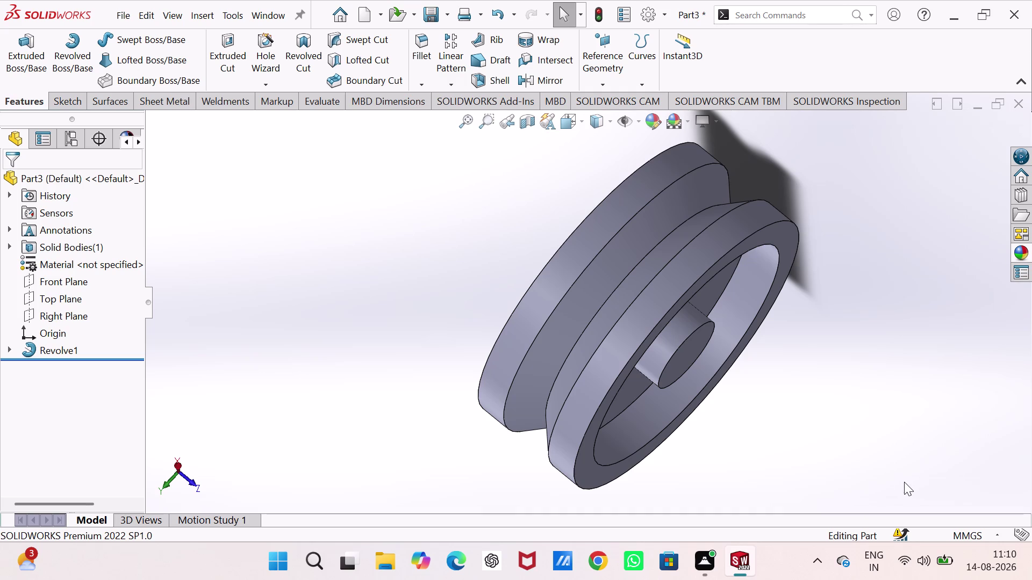
Start a sketch on the pulley's front face and draw a circle centred at the origin.
click(684, 357)
click(748, 317)
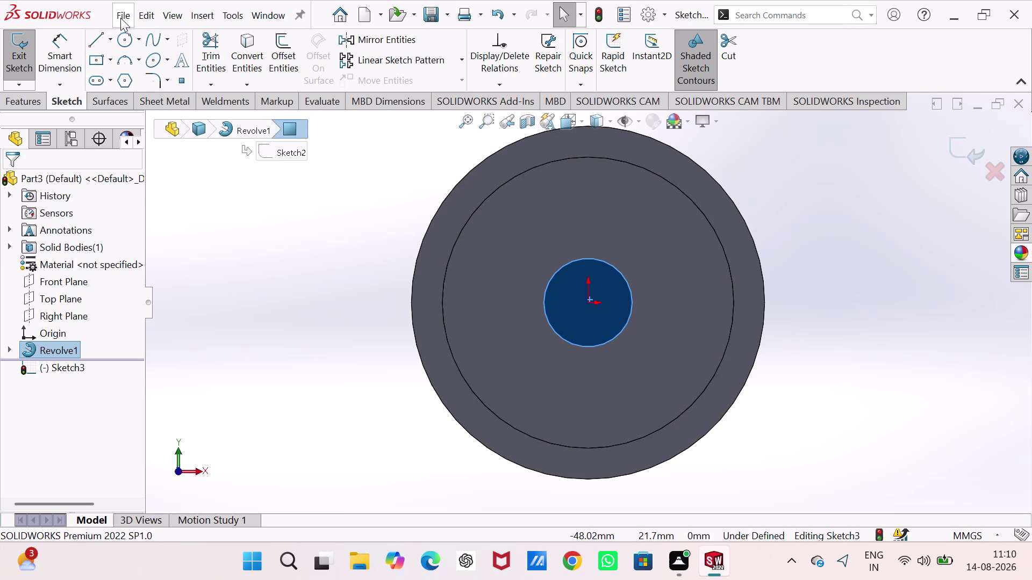
click(122, 34)
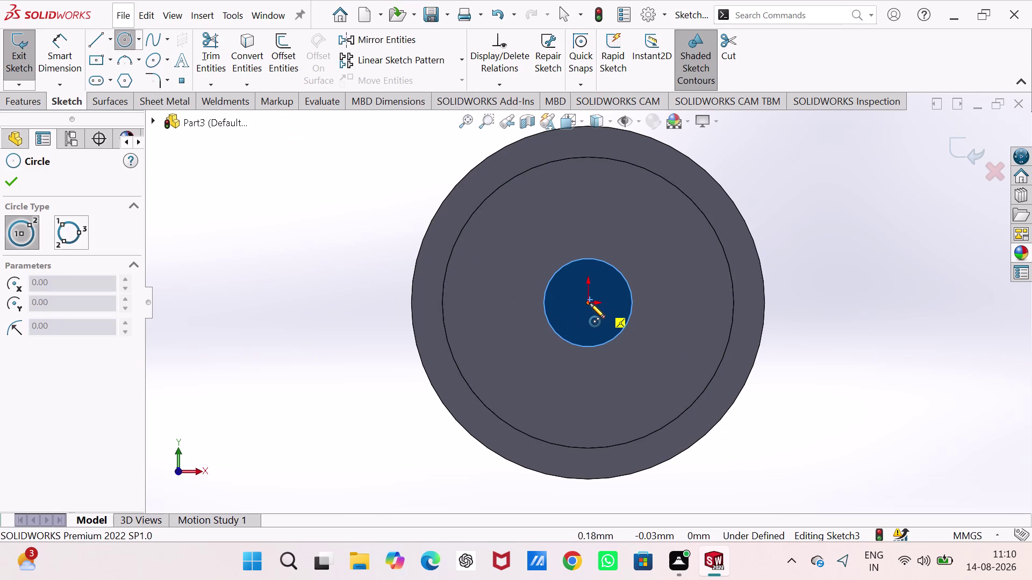
click(589, 303)
click(596, 324)
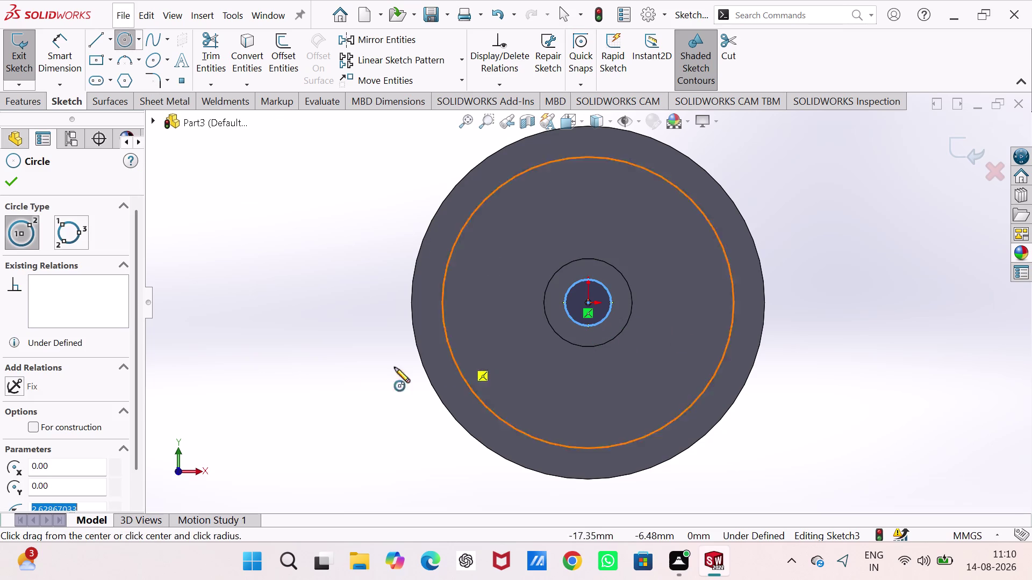
Dimension the circle's diameter to 6.25 mm and exit the sketch.
right_drag(346, 353, 345, 197)
click(612, 306)
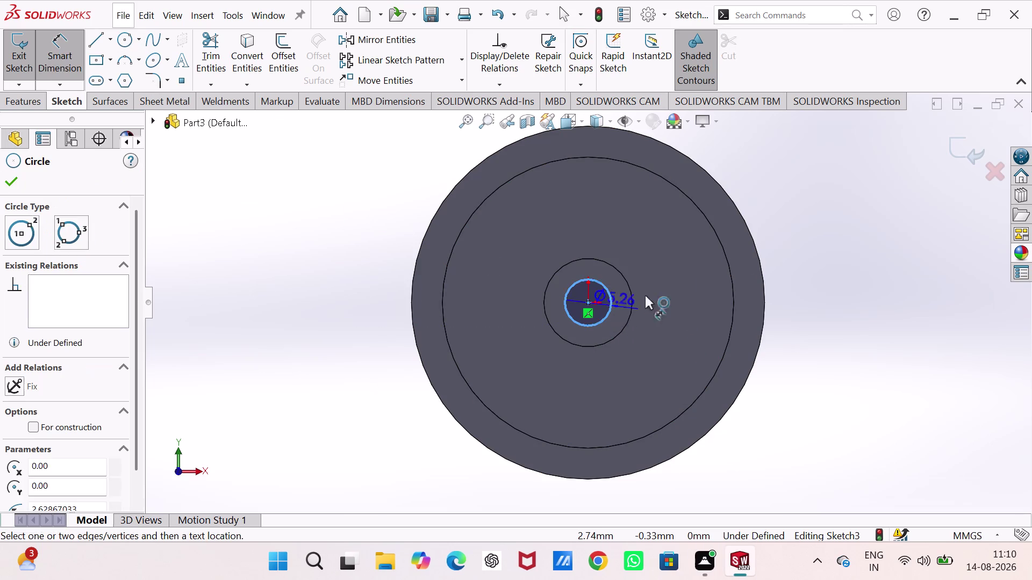
click(871, 232)
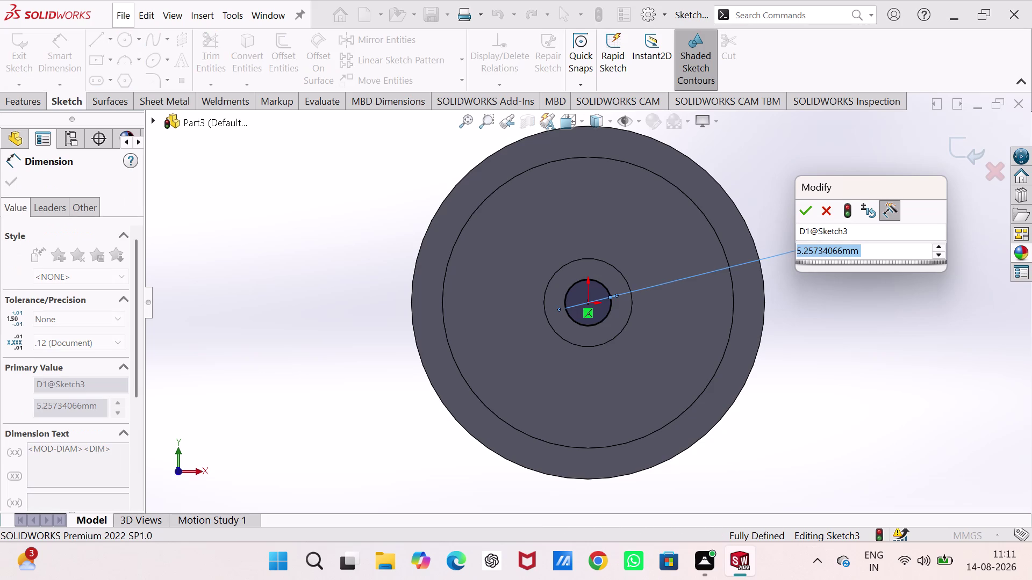
key(6)
text(.2)
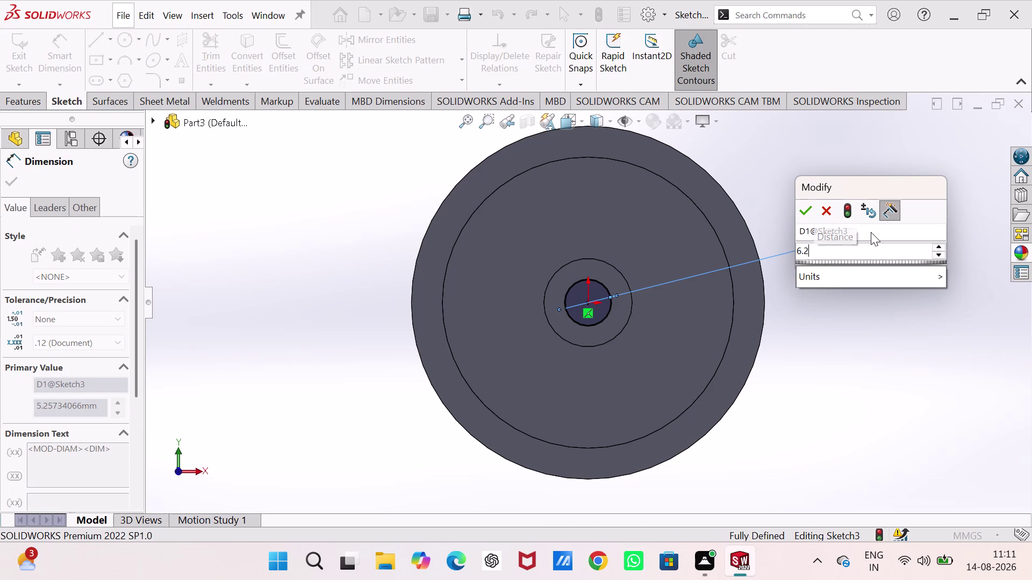
key(5)
key(Return)
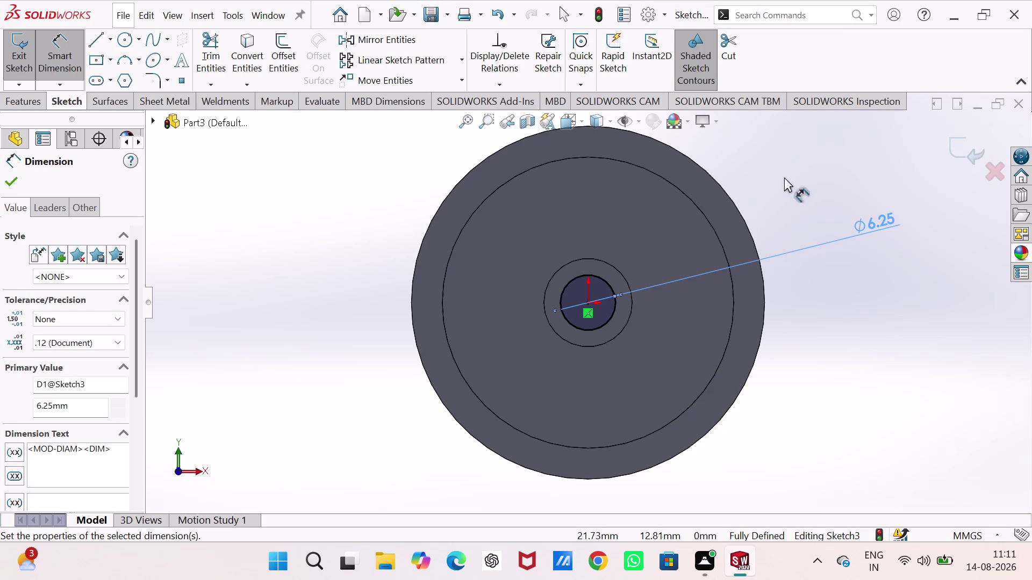
click(956, 149)
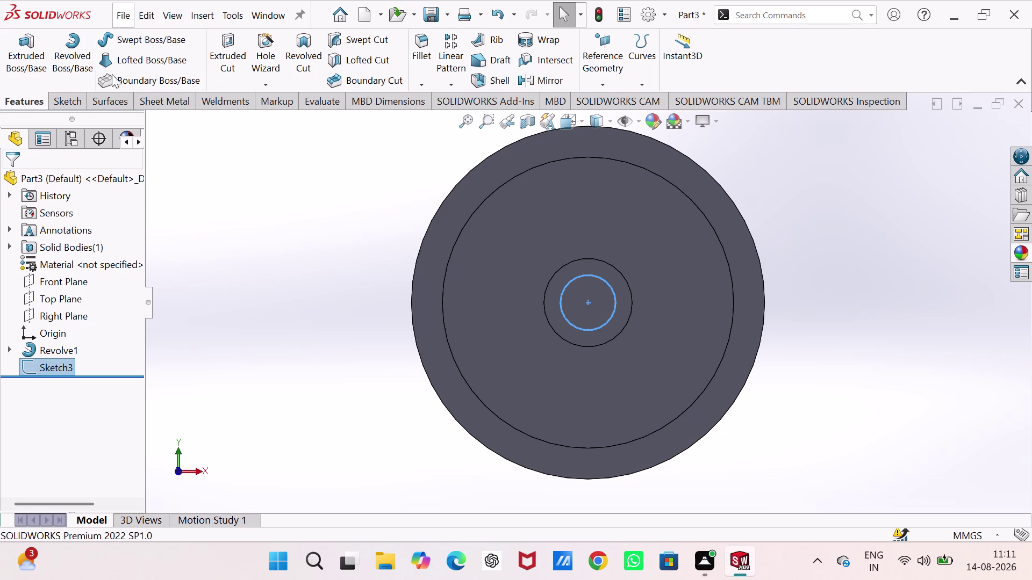
Extrude-cut the circle Through All to bore the hub, viewed isometrically.
click(220, 51)
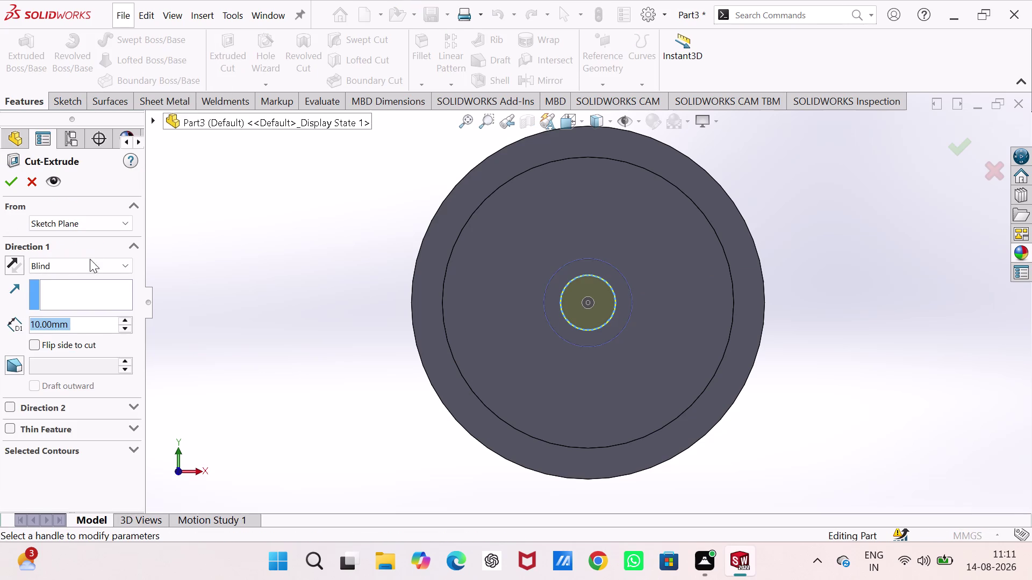
click(127, 267)
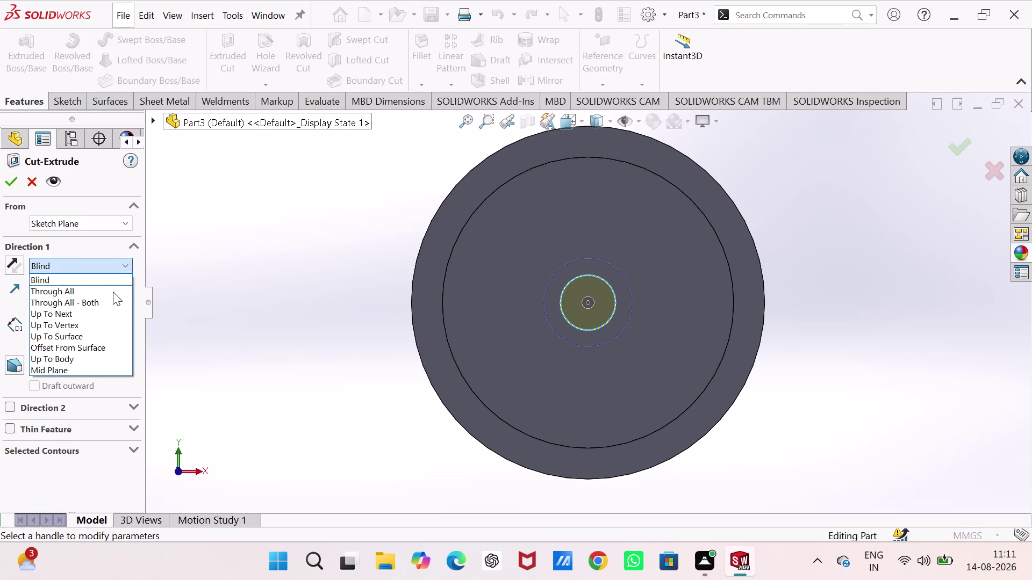
click(108, 291)
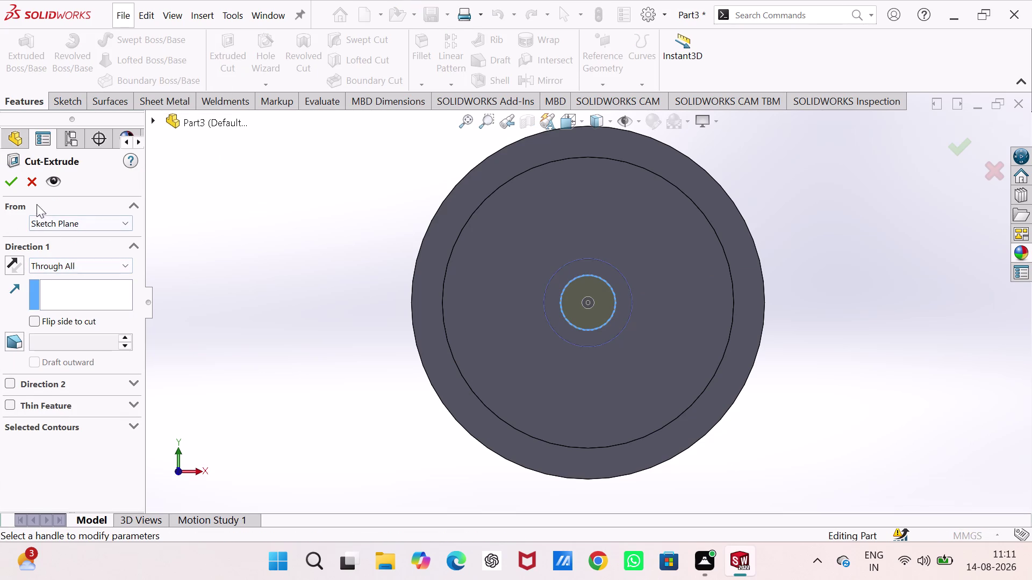
click(17, 181)
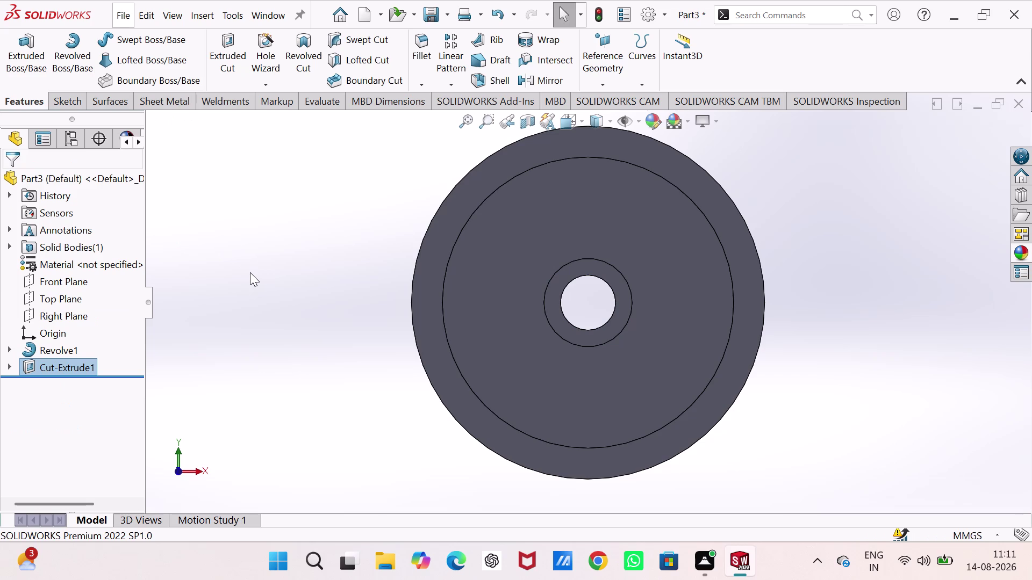
key(ctrl+7)
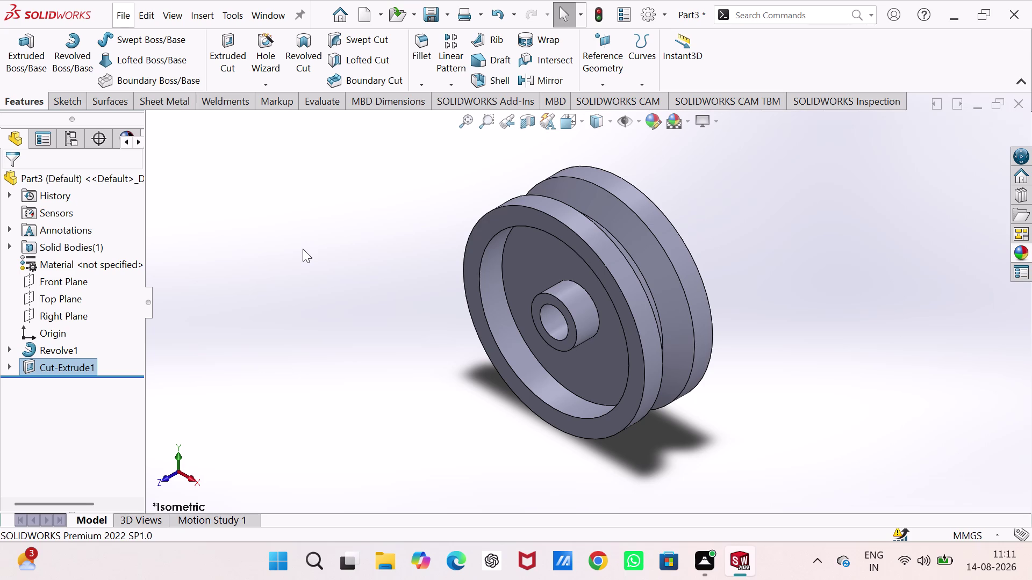
key(ctrl+1)
key(ctrl+2)
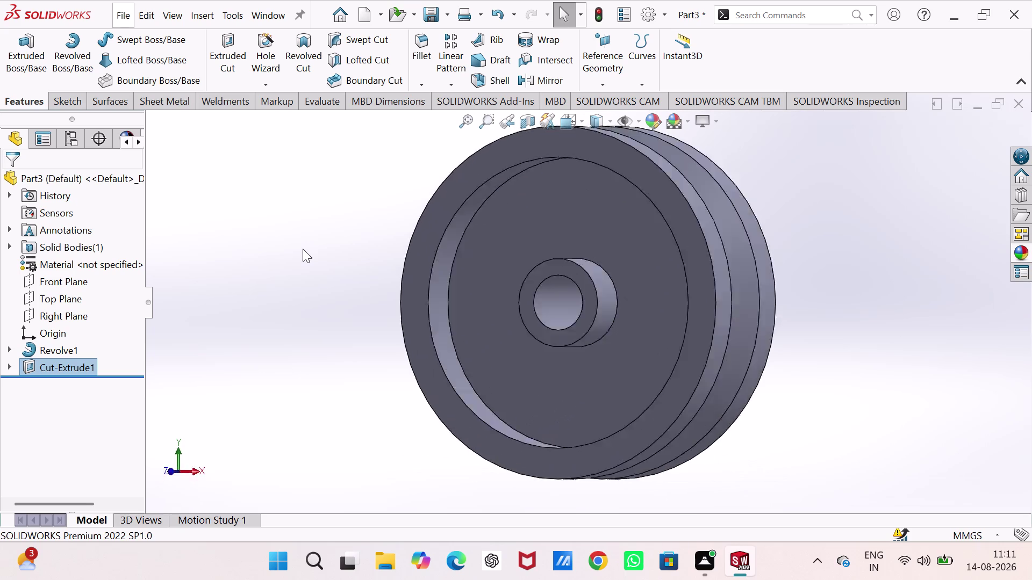
key(ctrl+3)
key(ctrl+4)
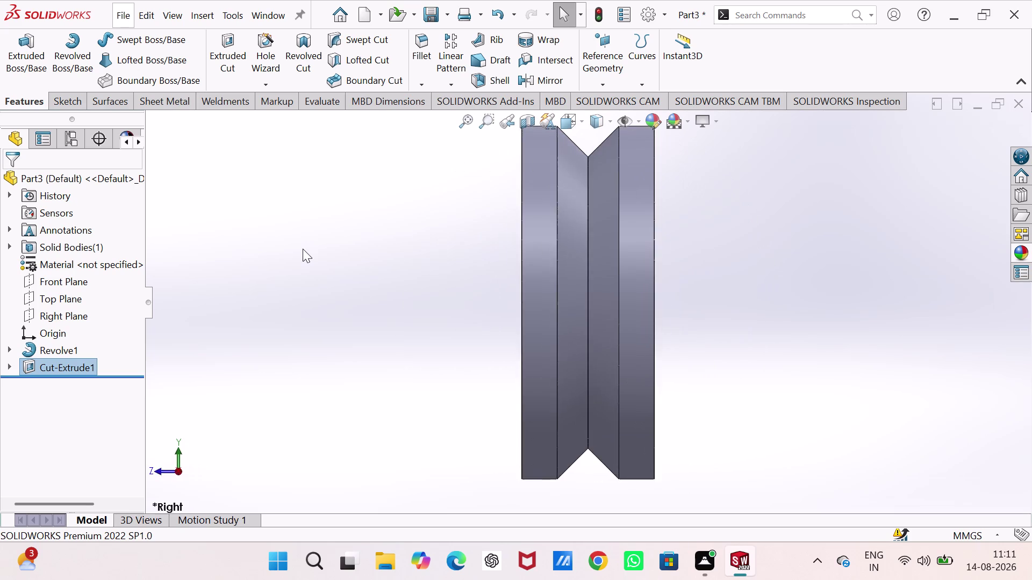
key(ctrl+5)
key(ctrl+6)
key(ctrl+7)
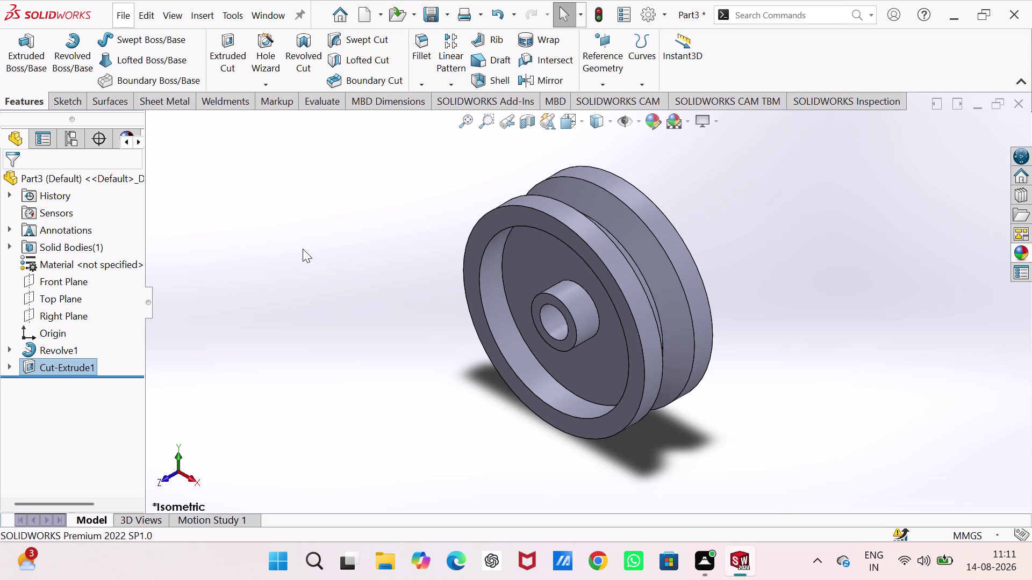
click(302, 249)
key(ctrl+f)
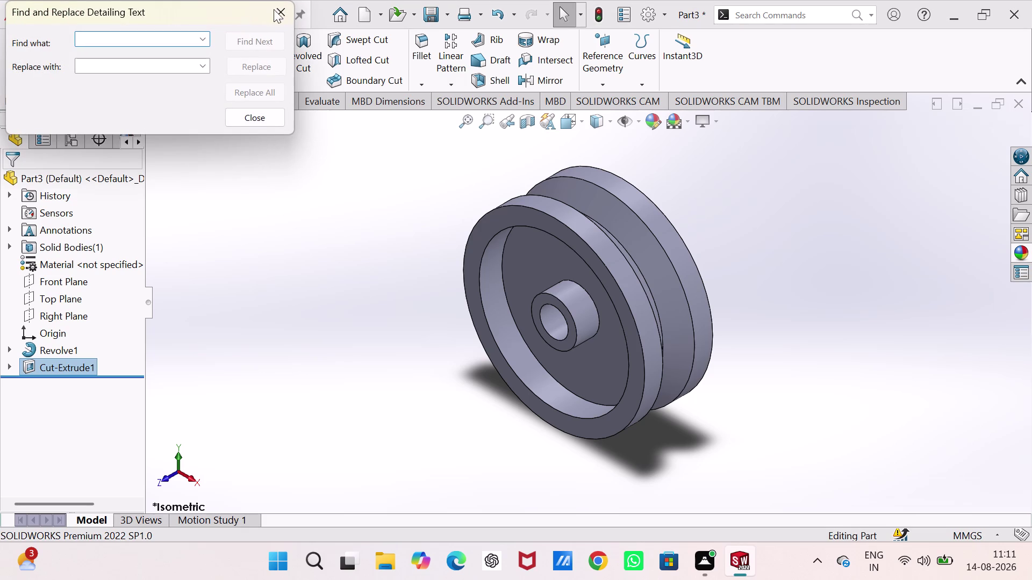
click(278, 9)
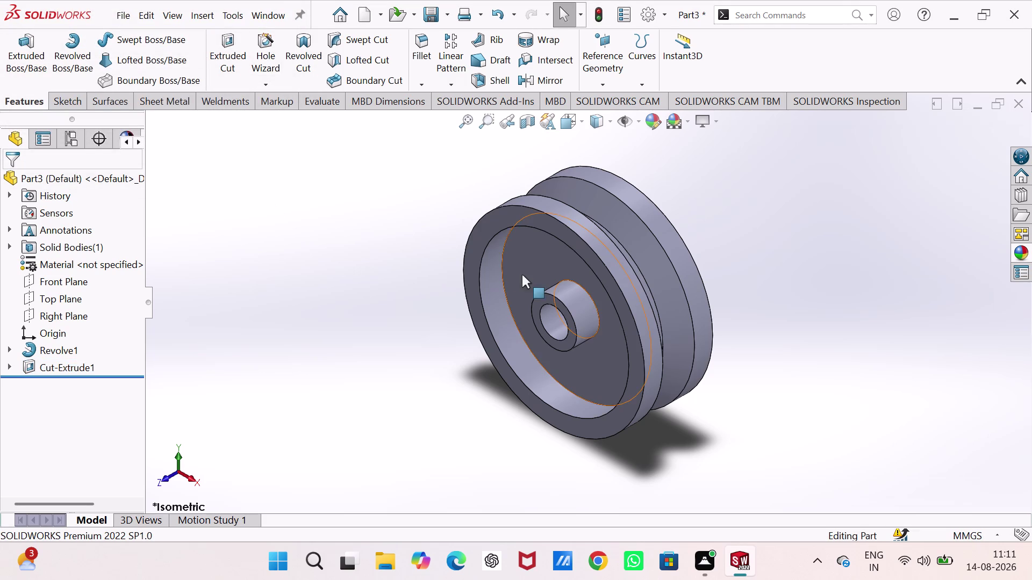
click(59, 258)
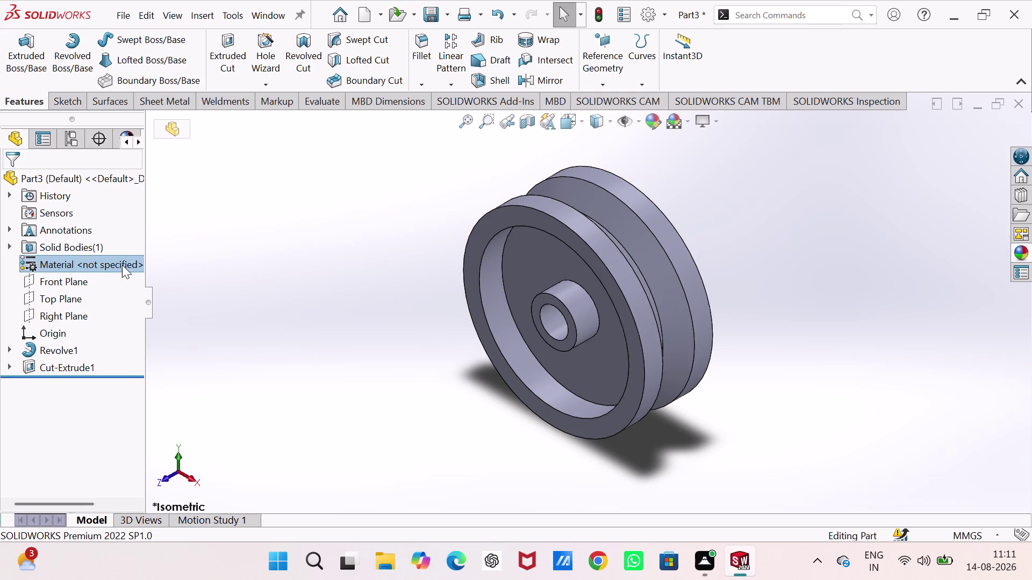
click(122, 264)
double_click(122, 265)
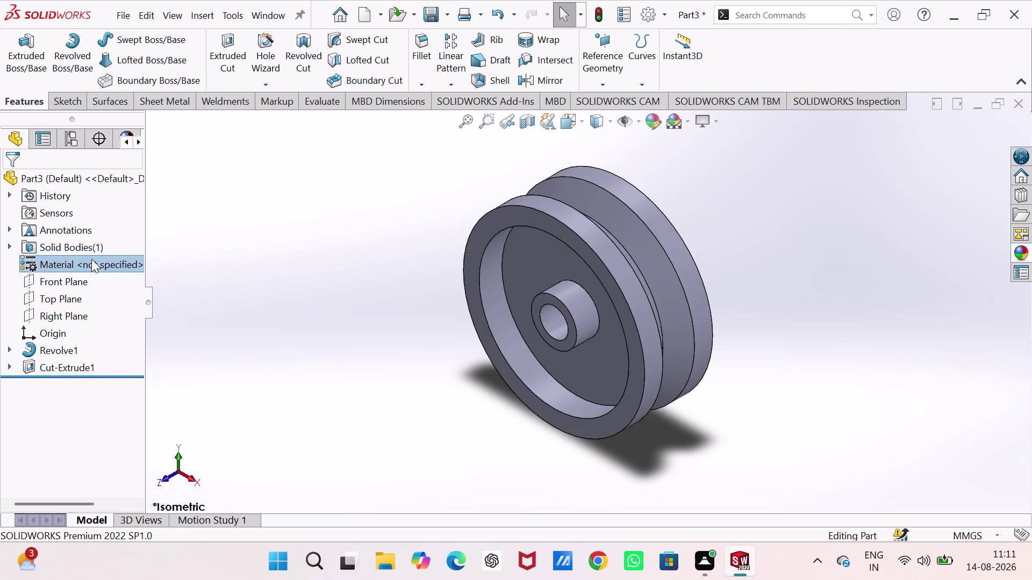
click(249, 304)
click(92, 261)
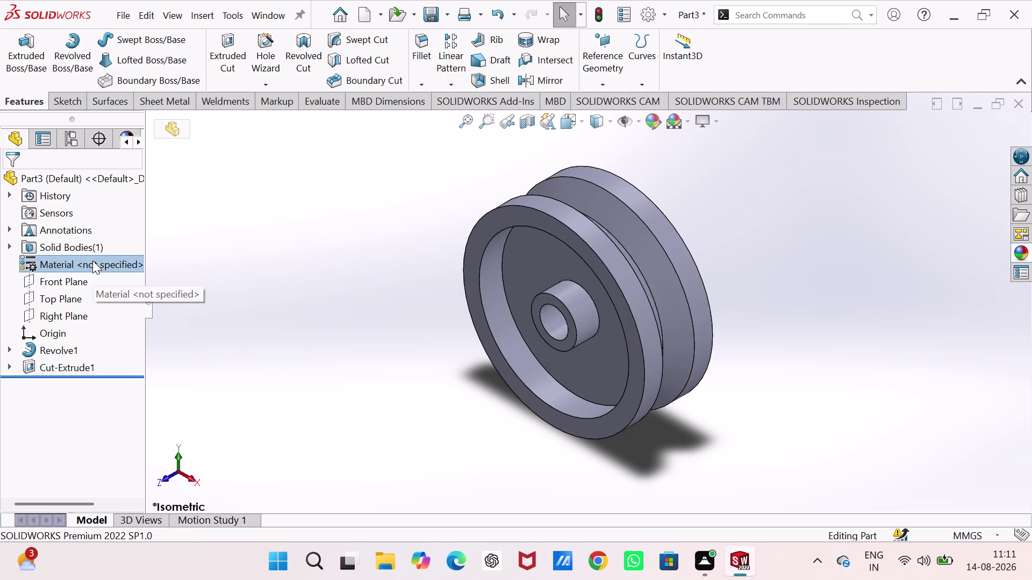
click(174, 133)
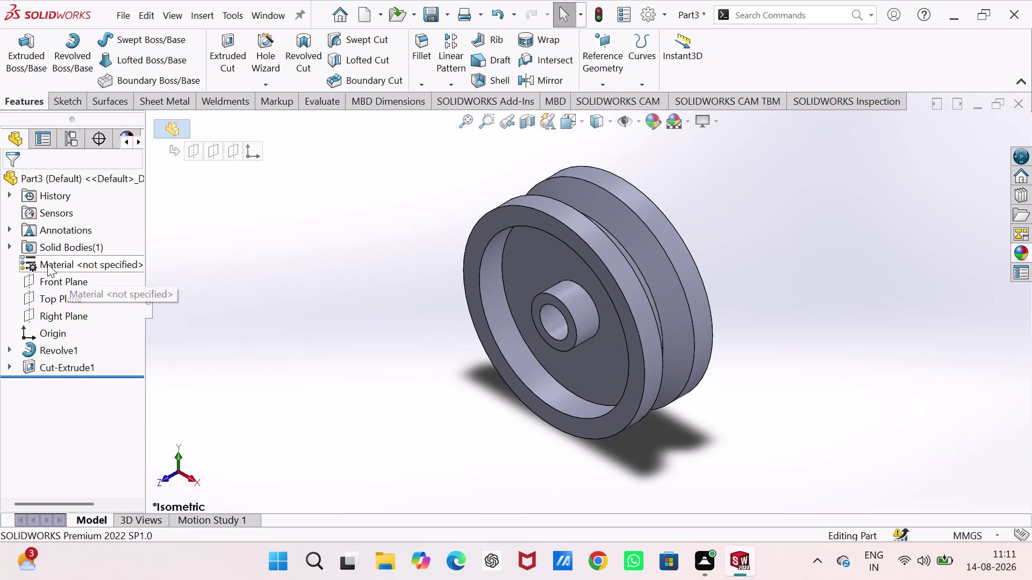
click(10, 246)
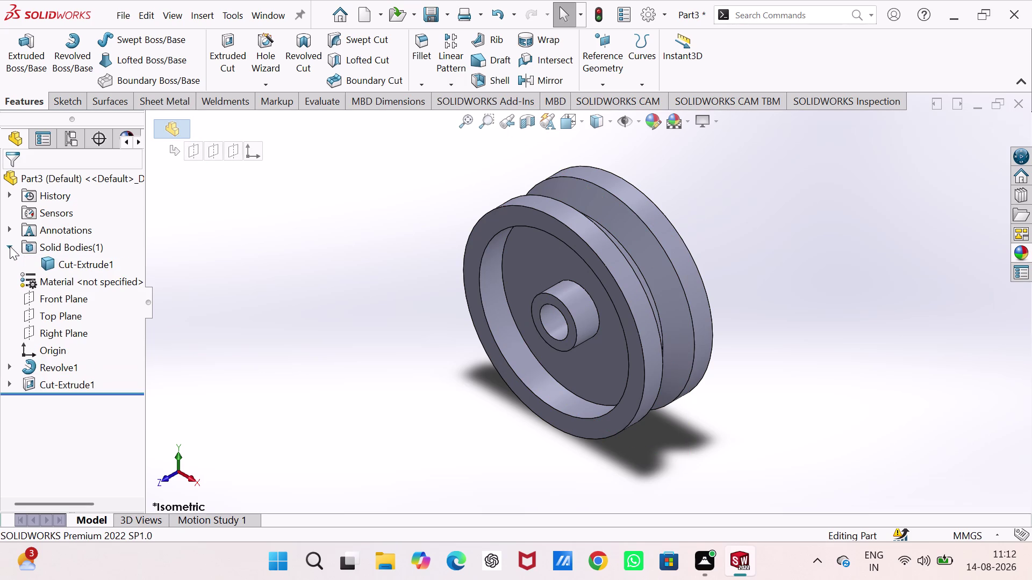
click(10, 246)
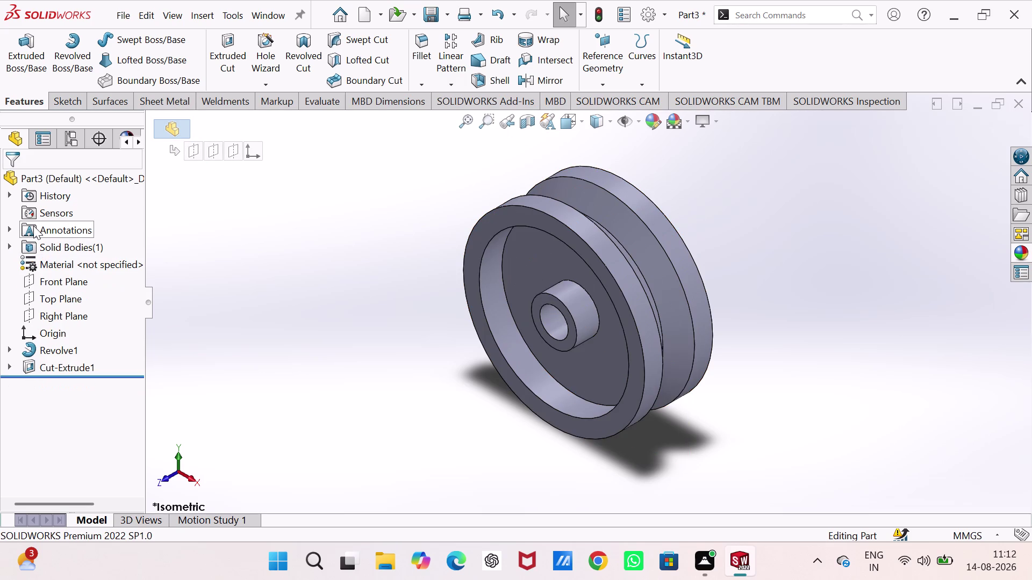
click(8, 225)
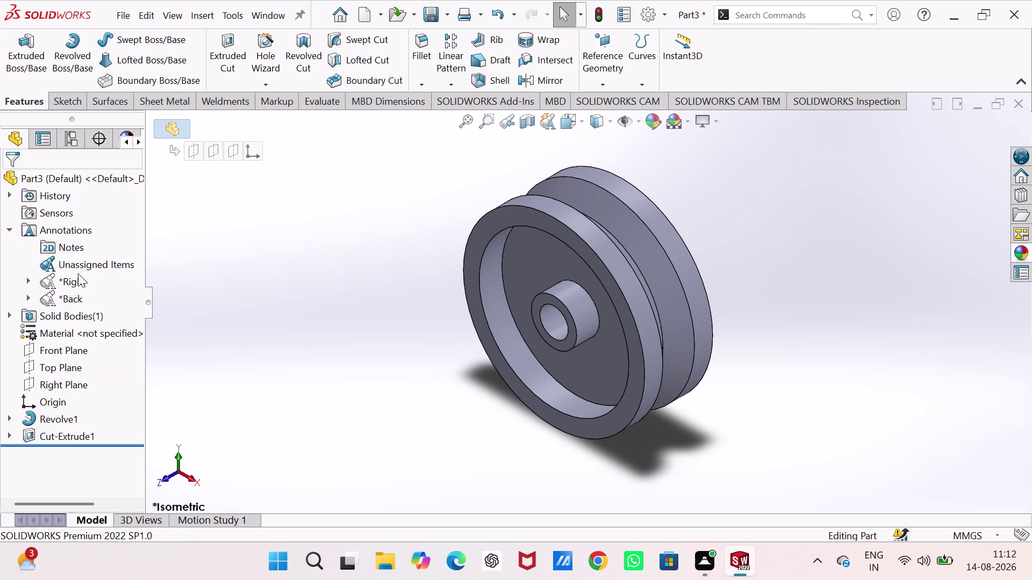
click(10, 228)
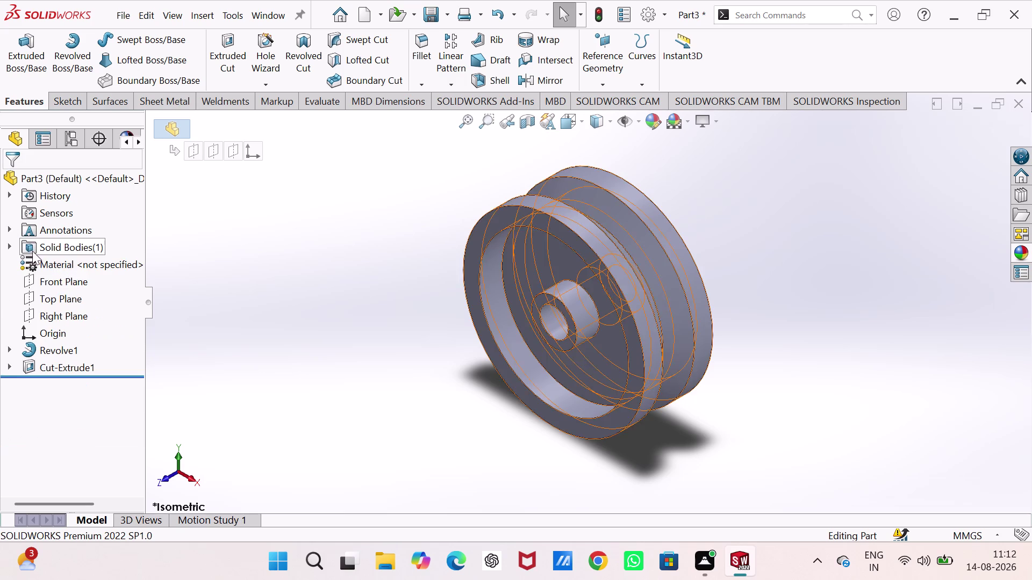
click(37, 262)
double_click(30, 262)
triple_click(132, 261)
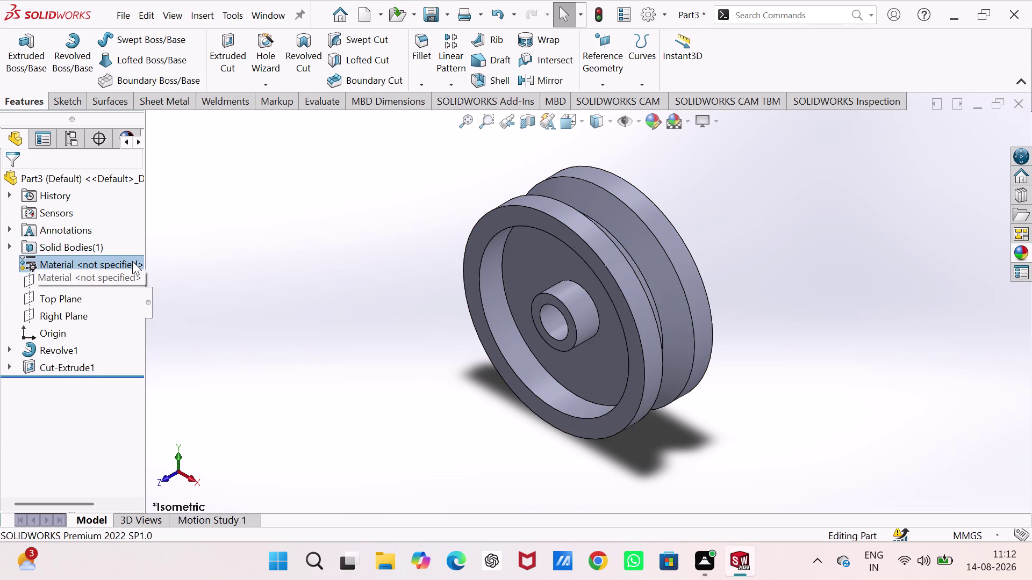
double_click(132, 261)
click(276, 259)
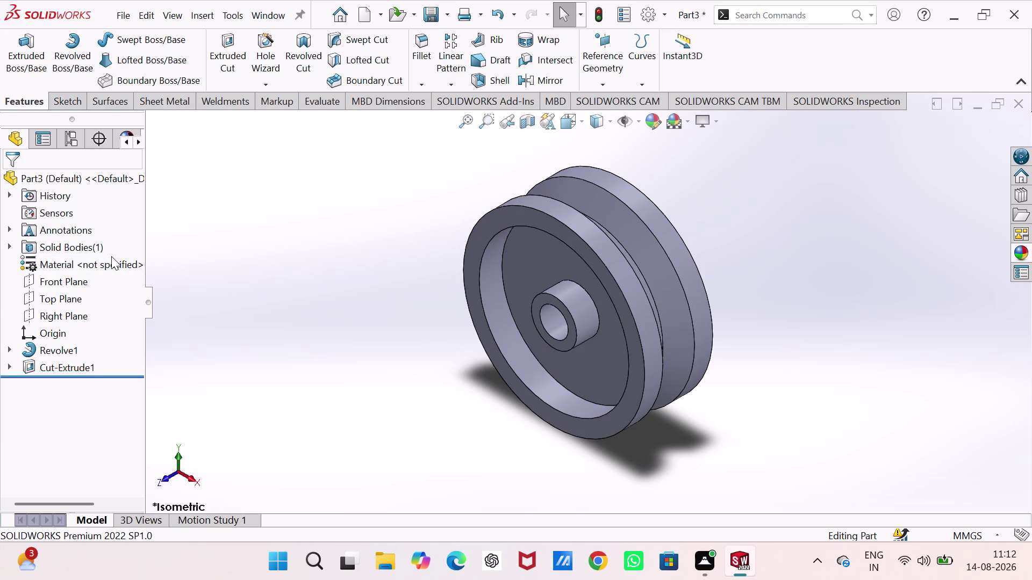
click(111, 263)
click(171, 127)
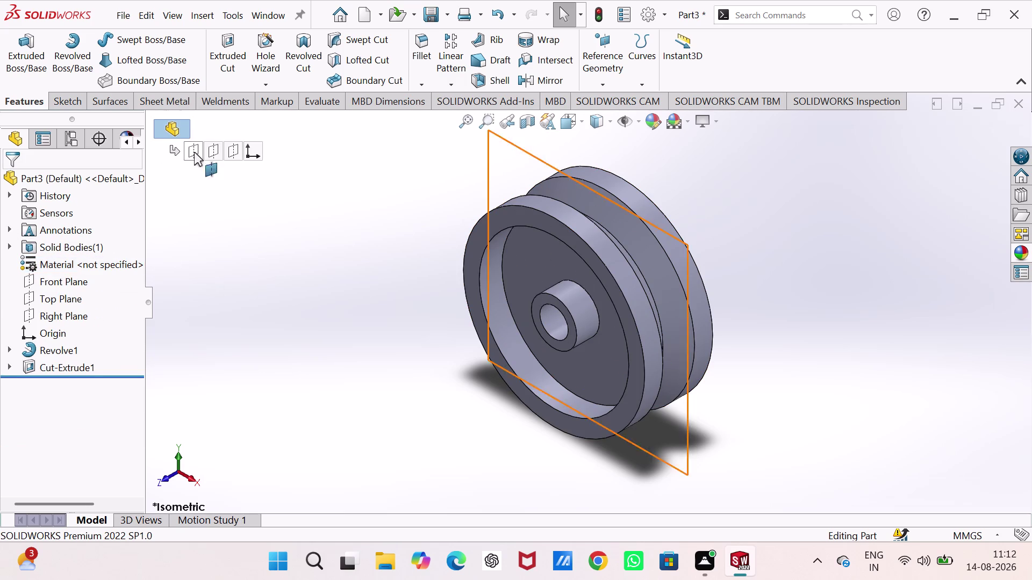
click(237, 149)
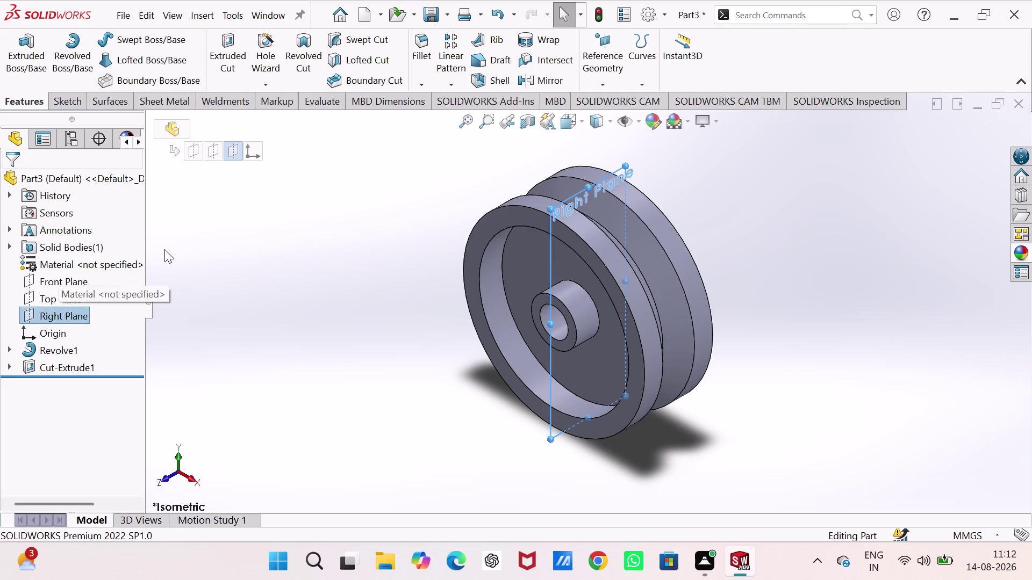
click(236, 250)
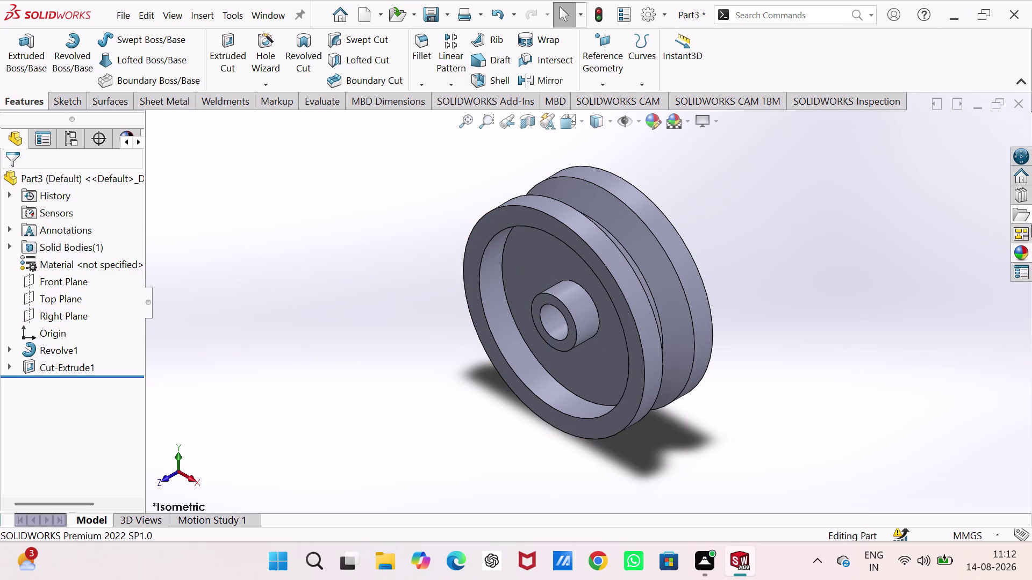
click(1028, 252)
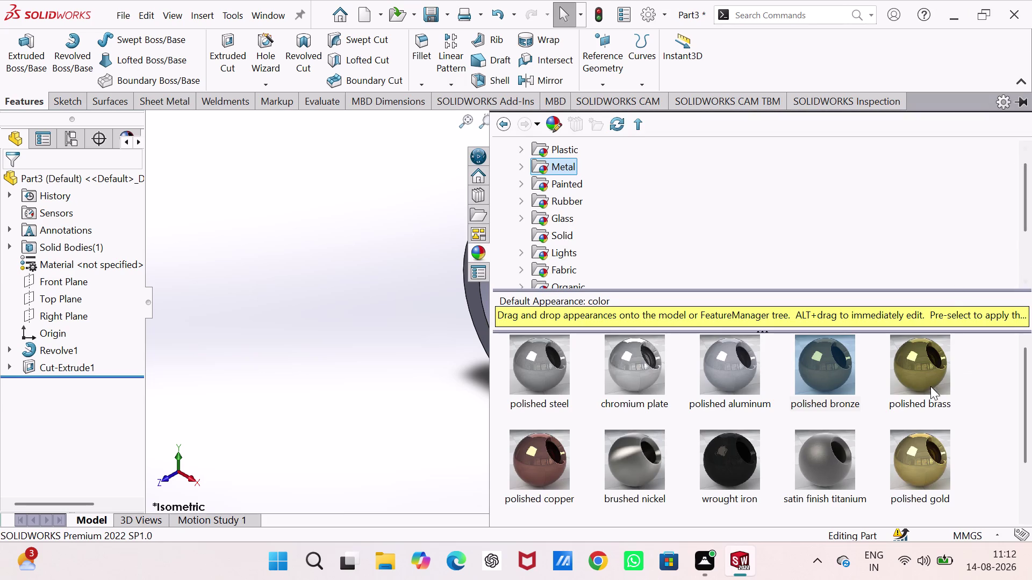
Apply the polished brass appearance to the whole pulley body.
drag(915, 467, 435, 338)
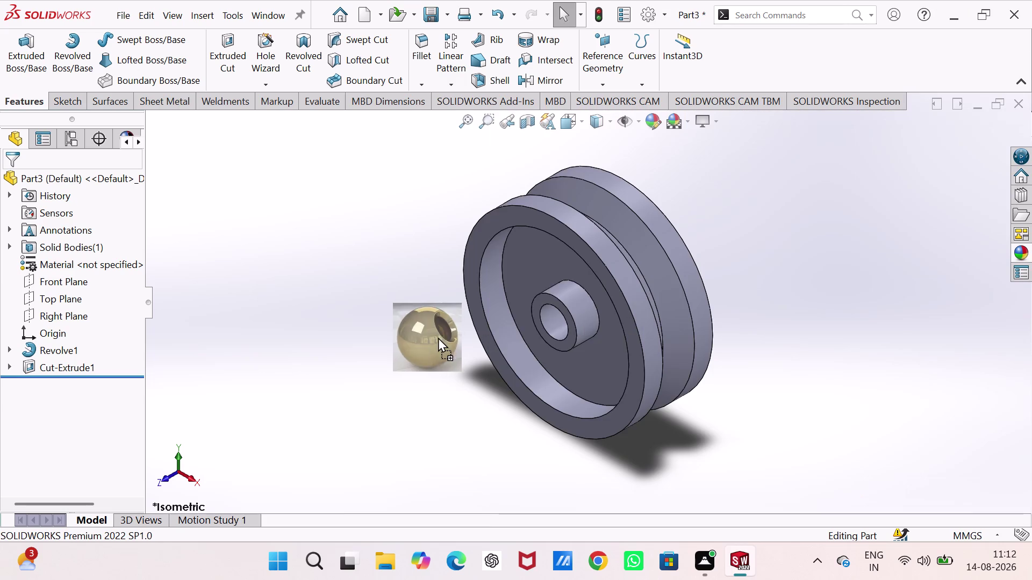
drag(435, 338, 580, 255)
click(611, 252)
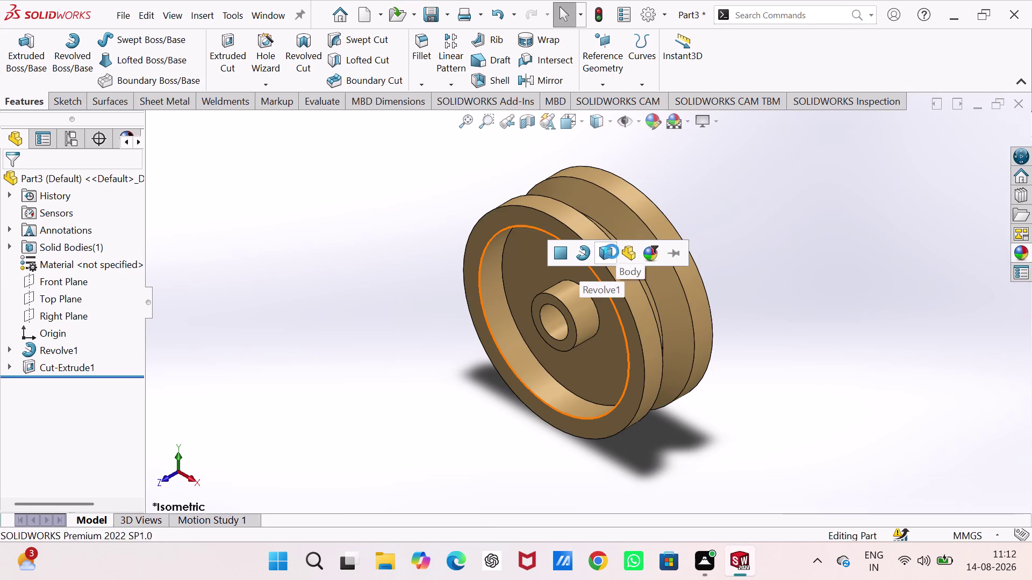
click(813, 205)
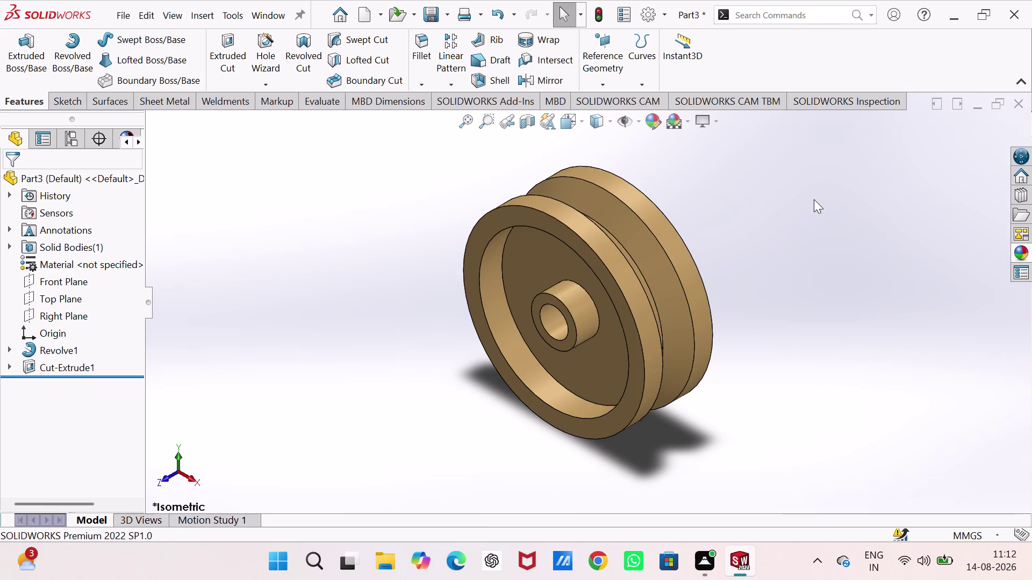
key(ctrl+s)
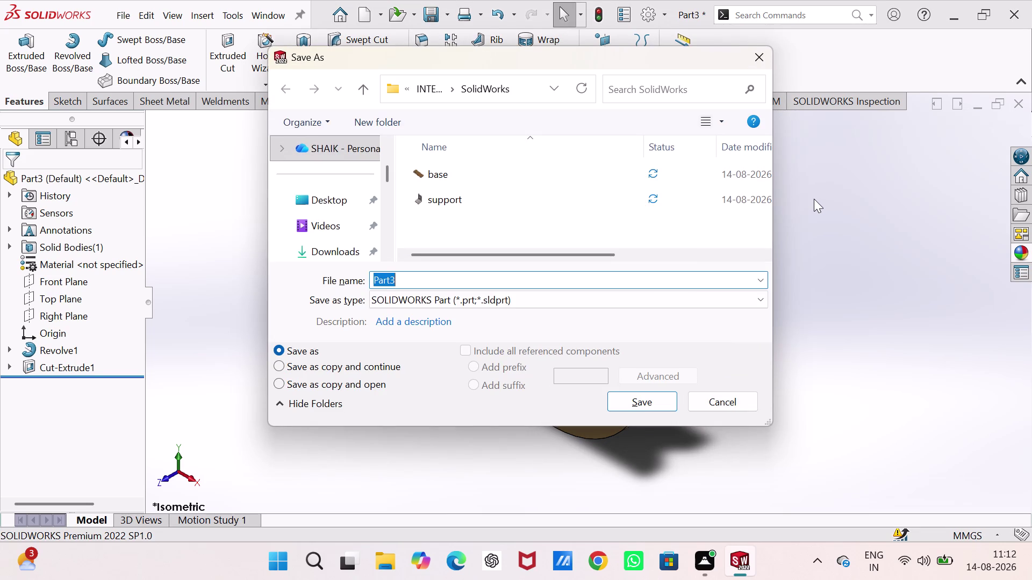
Save the brass pulley as the part file 'wheel'.
text(w)
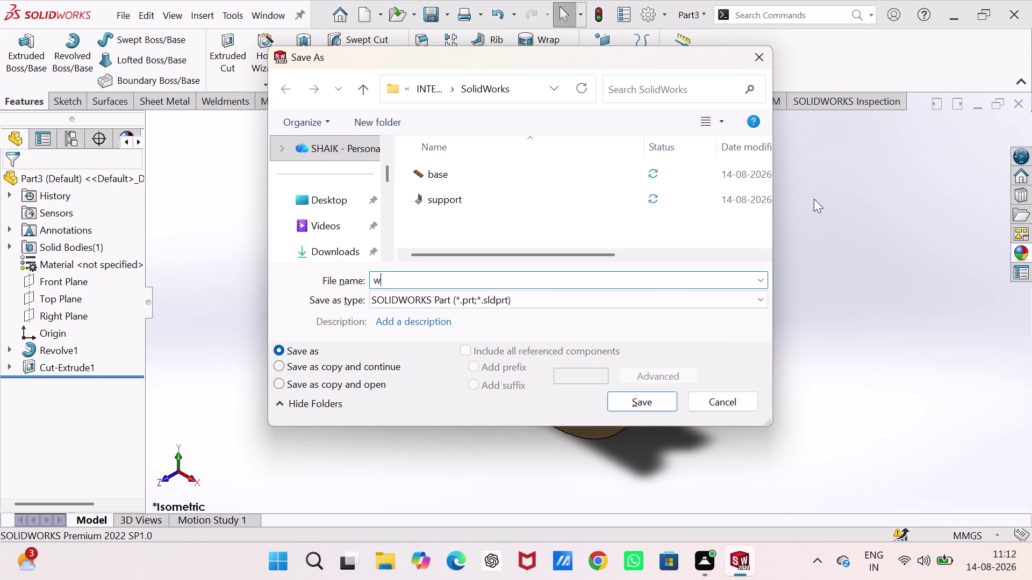
text(heel)
key(Return)
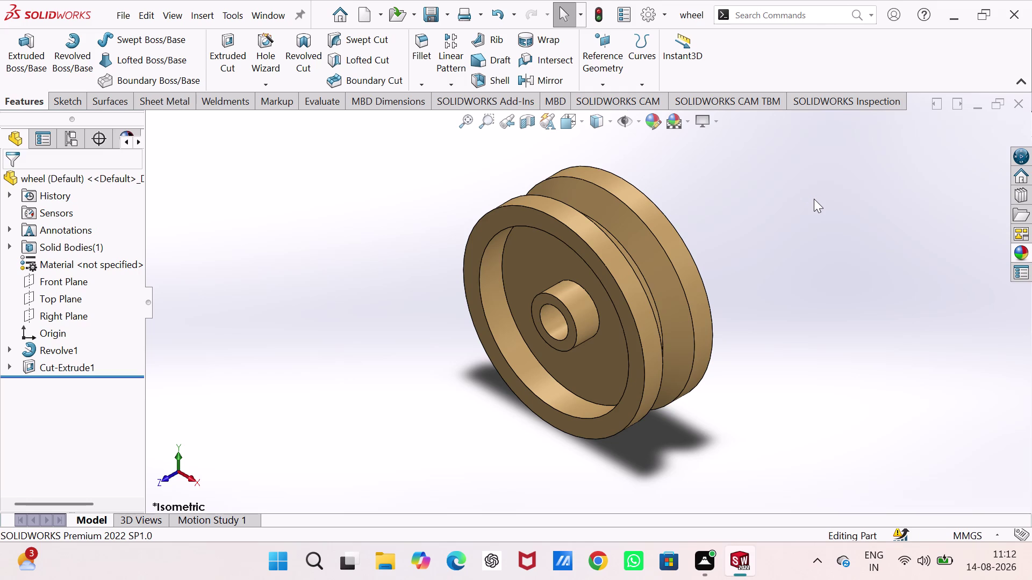
key(ctrl+n)
Create a new Part document (Part4) and select its Front Plane.
click(269, 323)
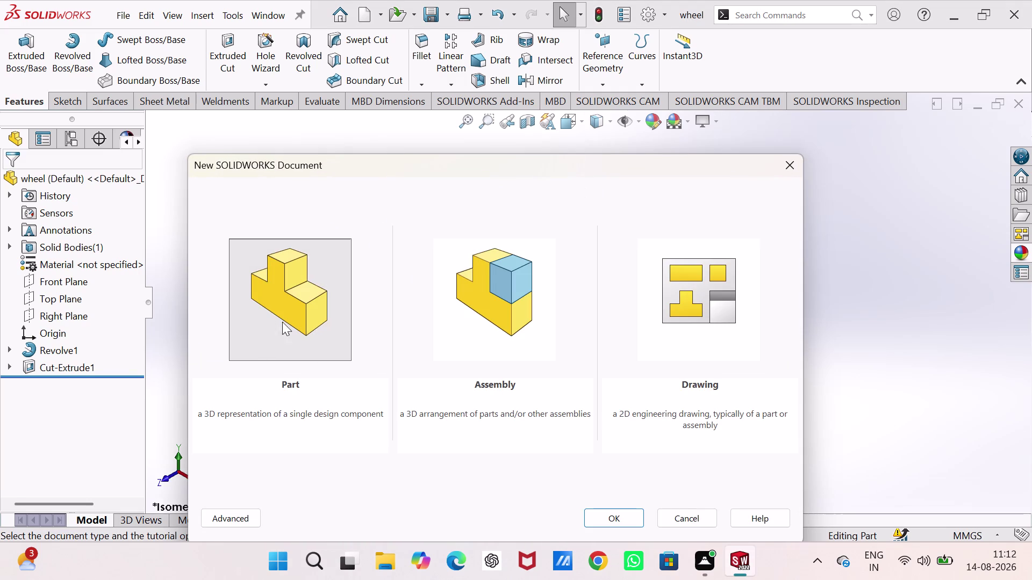
click(602, 517)
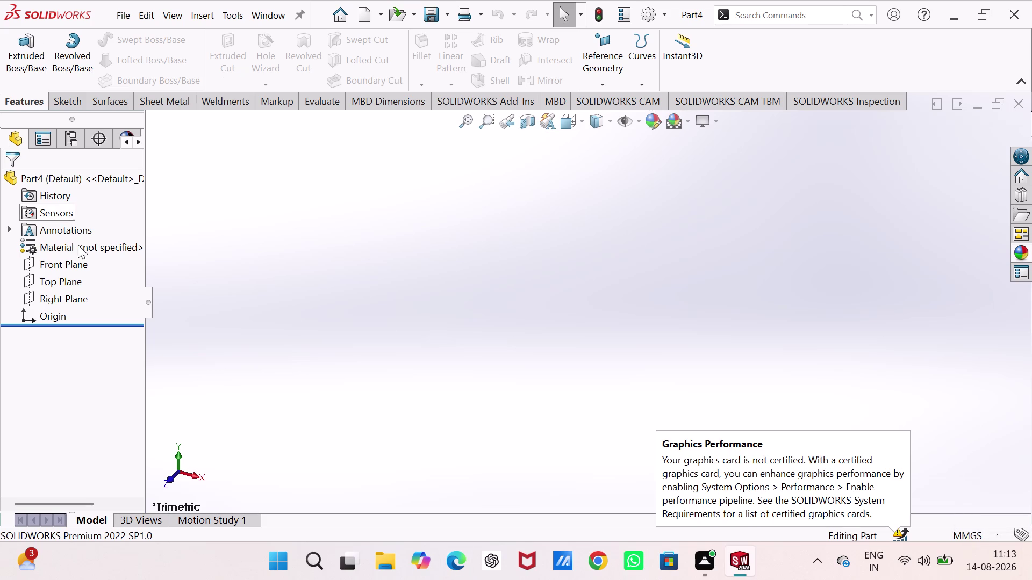
click(63, 266)
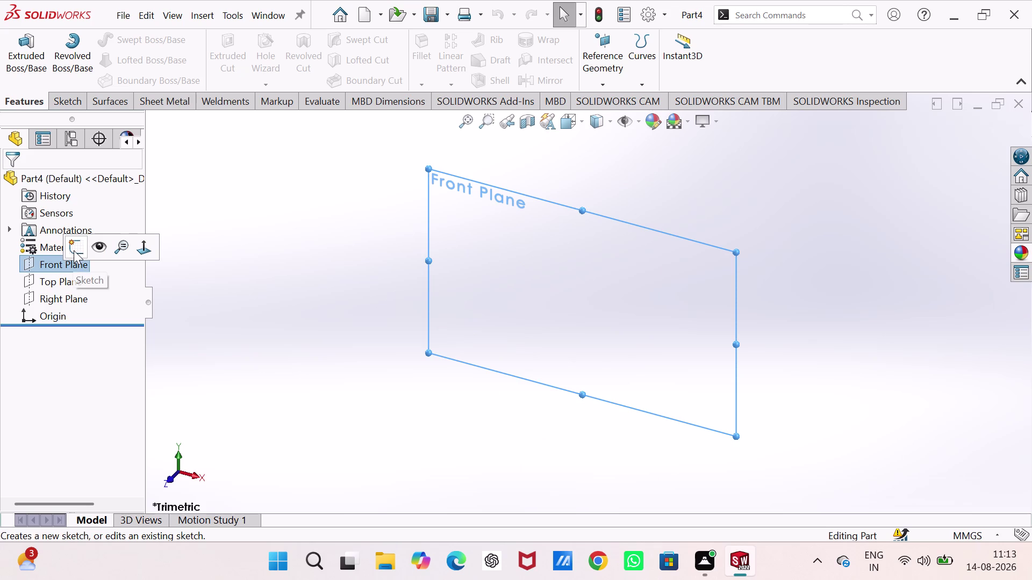
Start a sketch on the Right Plane, drawing and undoing a trial line from the origin.
click(64, 294)
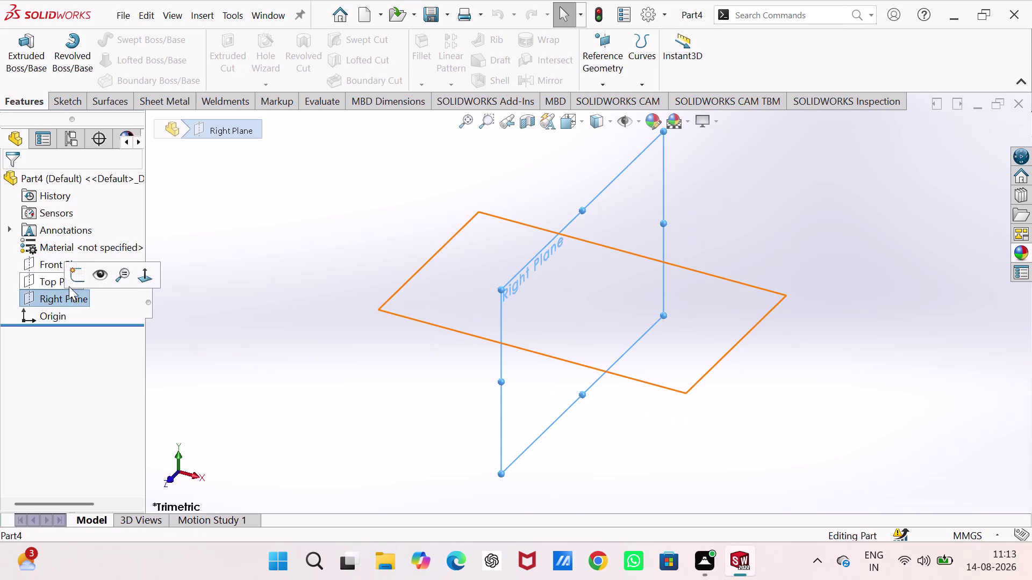
click(70, 284)
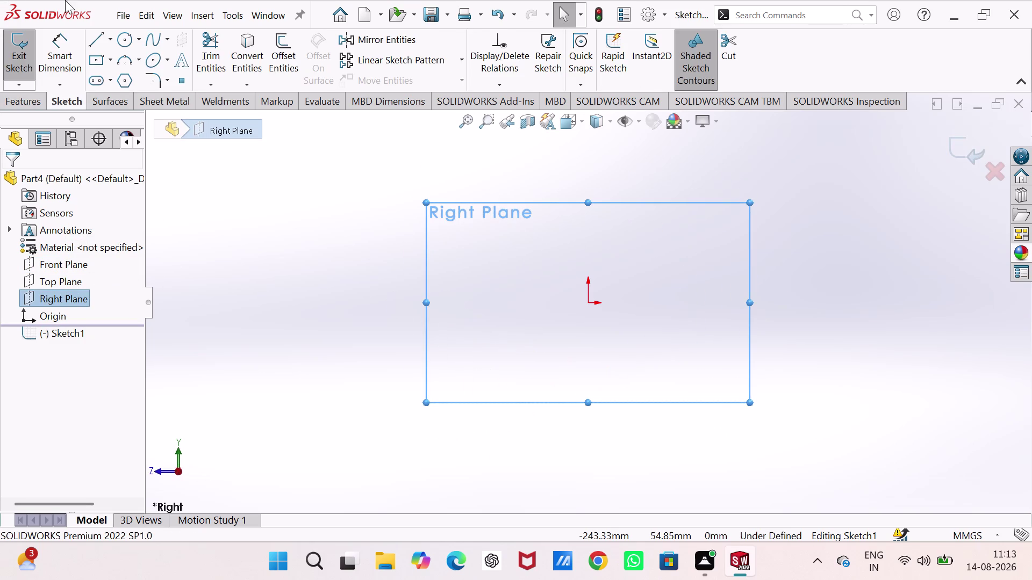
click(92, 38)
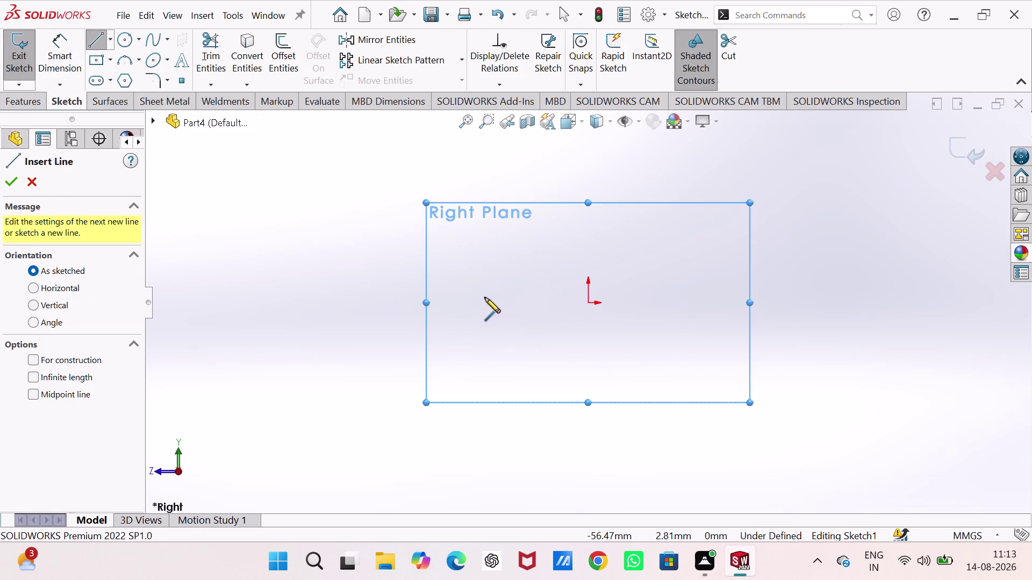
click(586, 304)
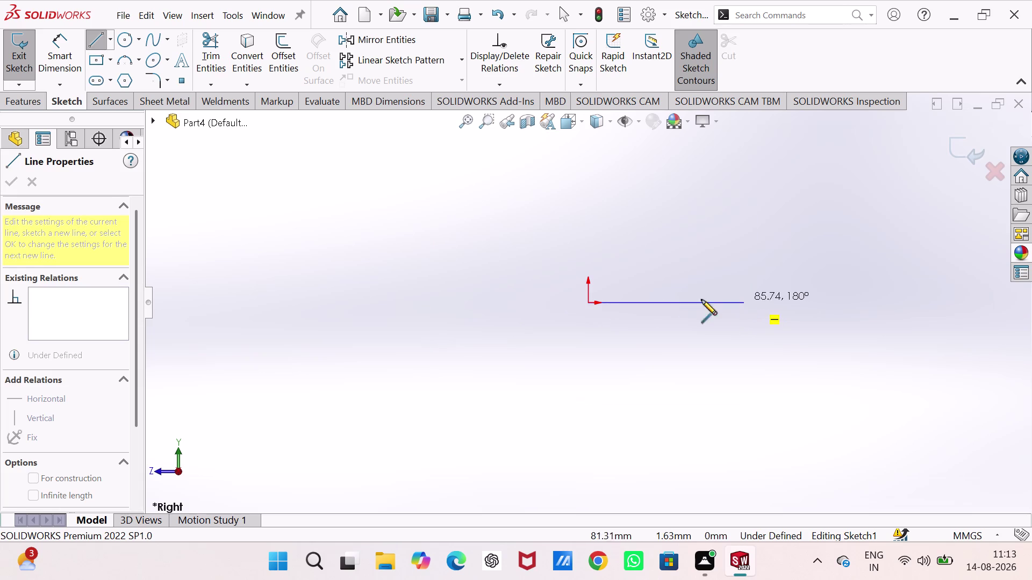
click(640, 302)
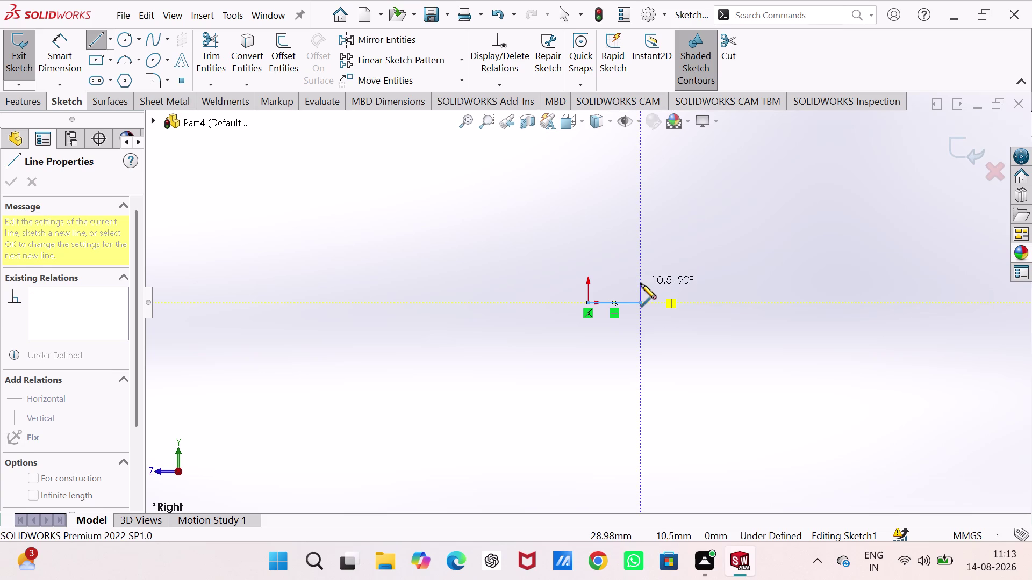
key(ctrl+z)
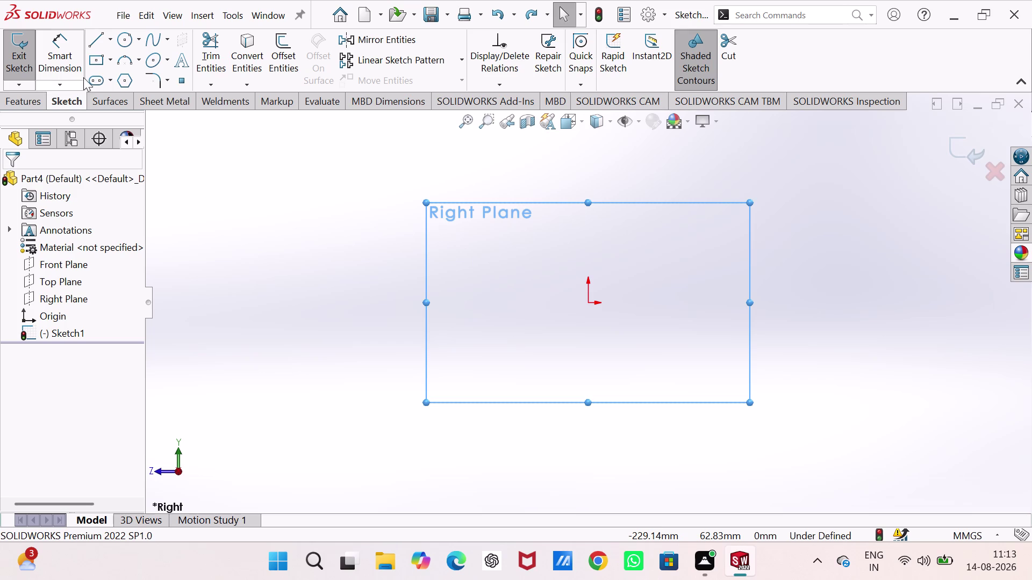
Draw the closed stepped line outline starting and ending at the origin.
click(95, 42)
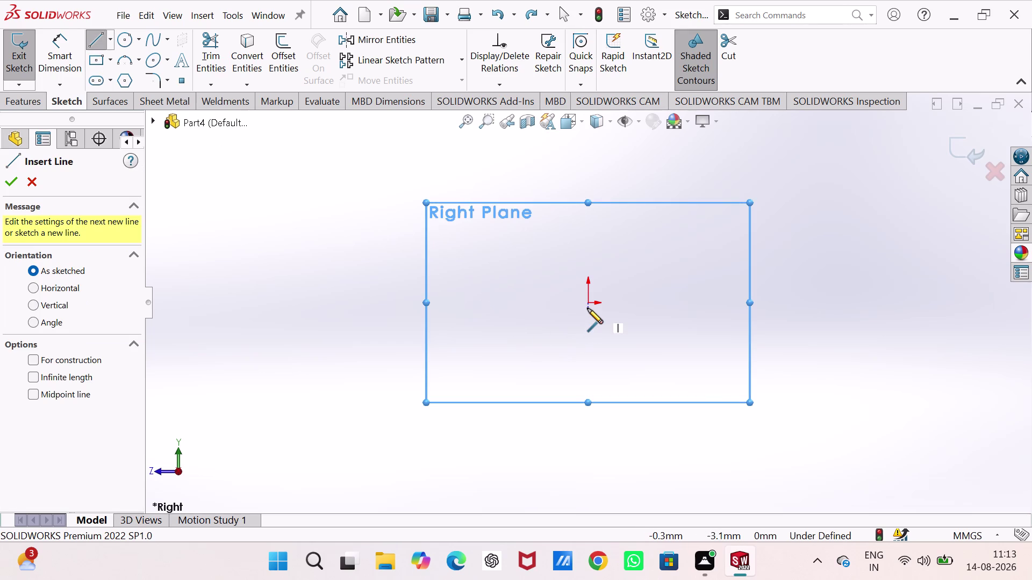
click(587, 305)
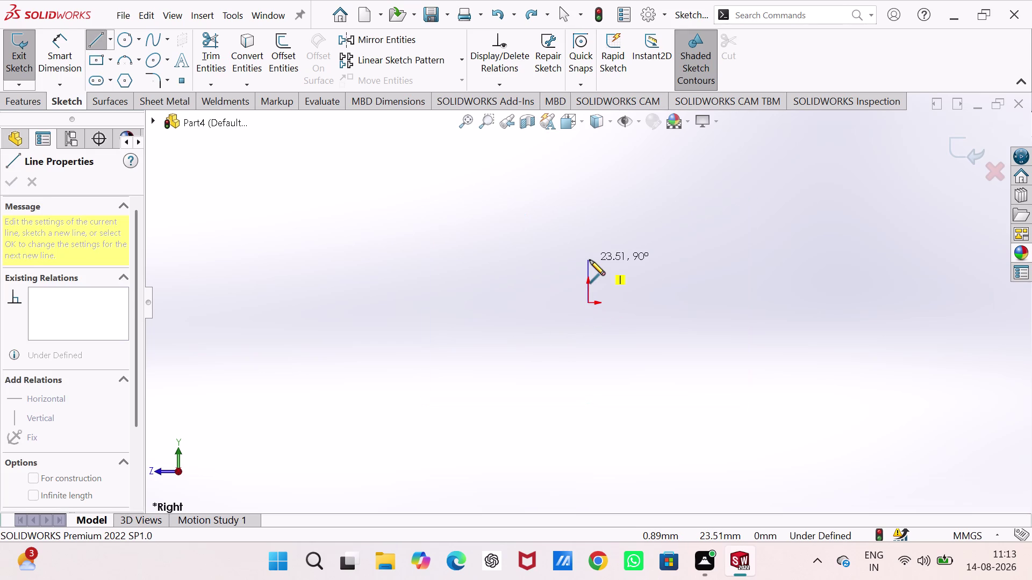
click(589, 260)
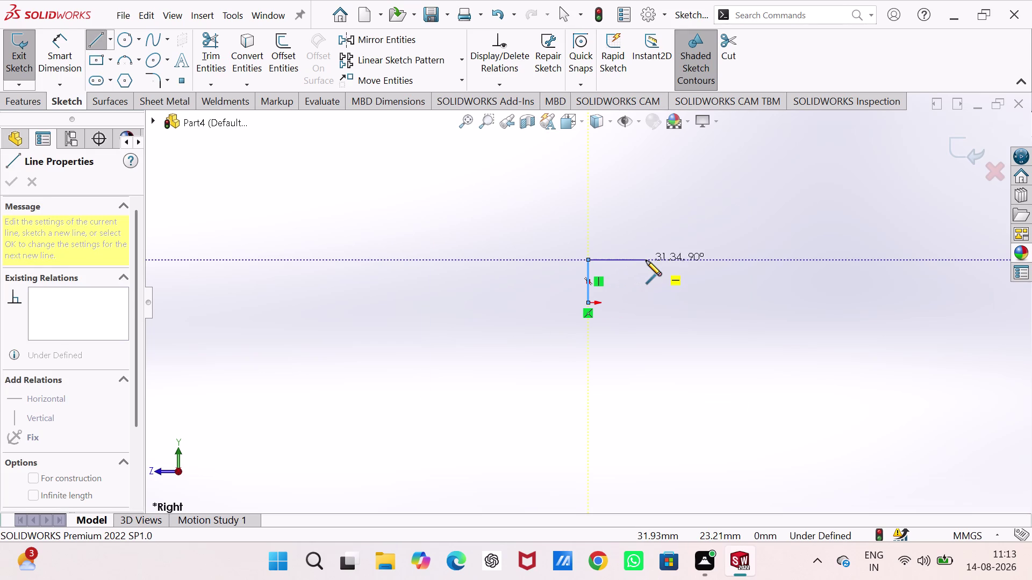
click(646, 261)
click(646, 232)
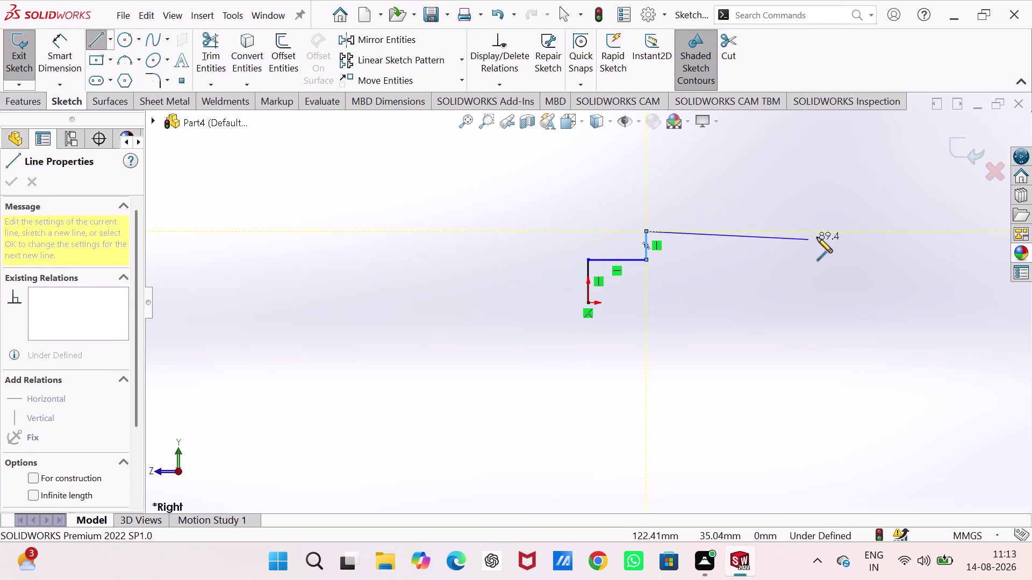
click(824, 229)
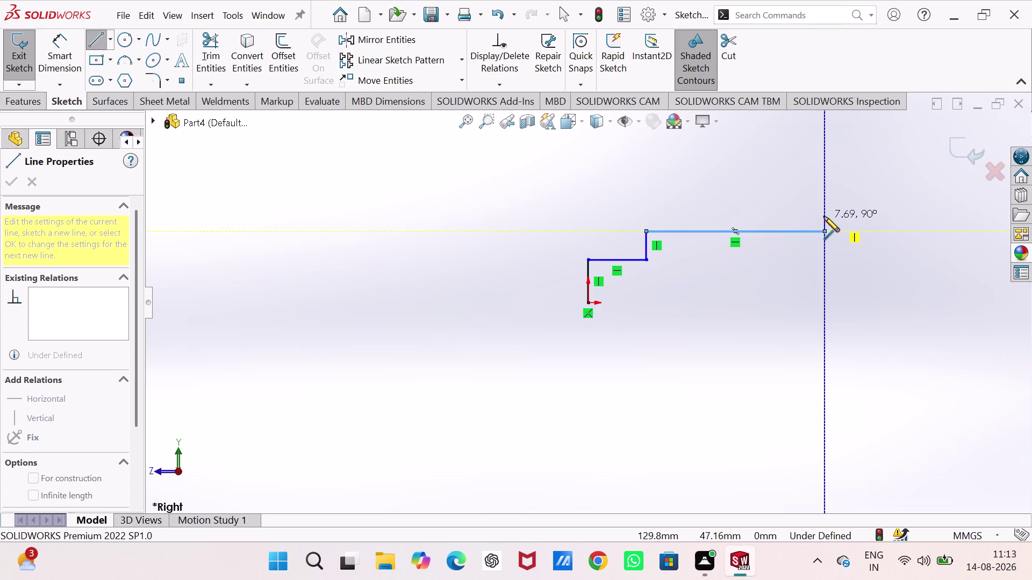
click(824, 216)
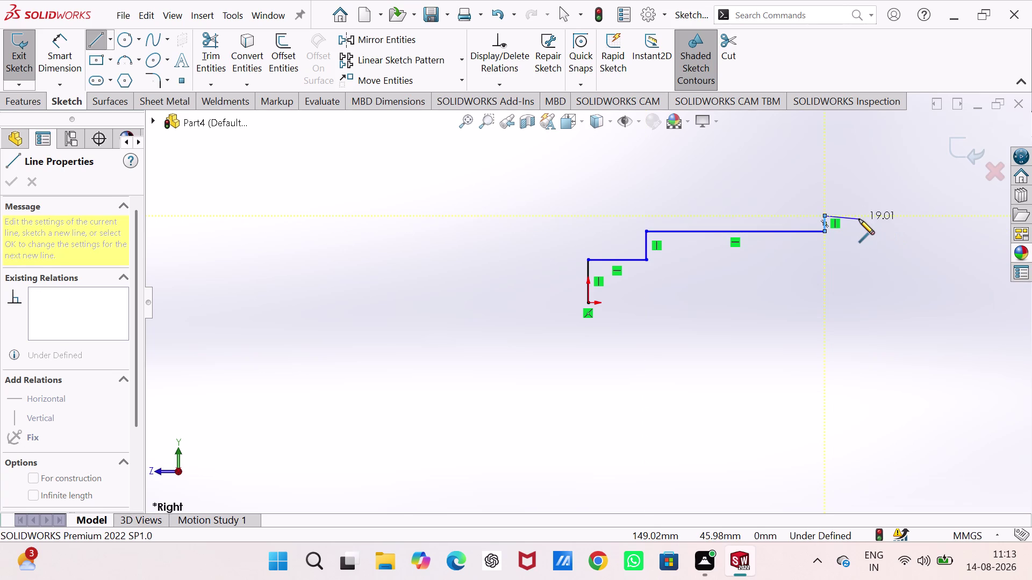
click(857, 217)
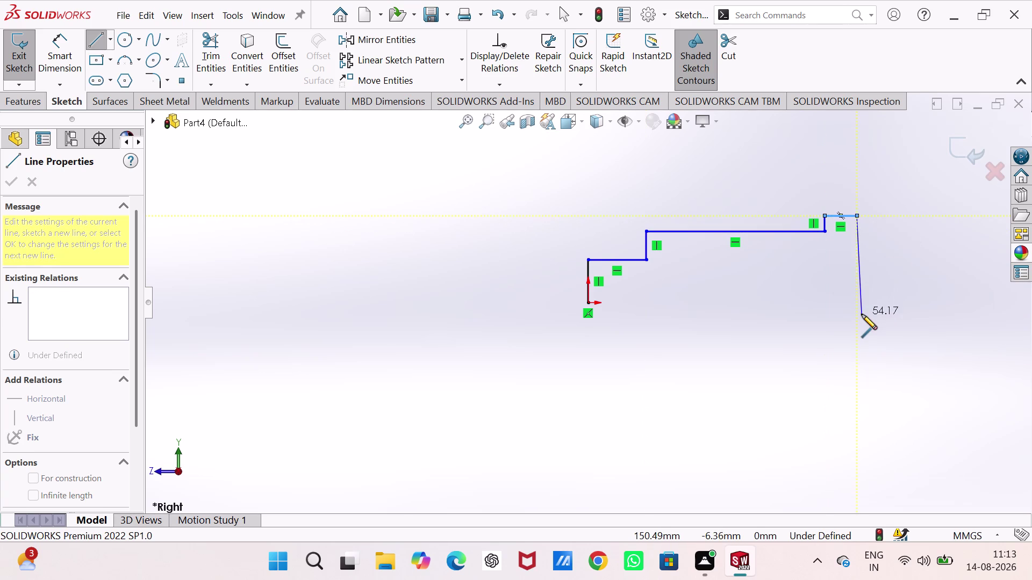
click(856, 301)
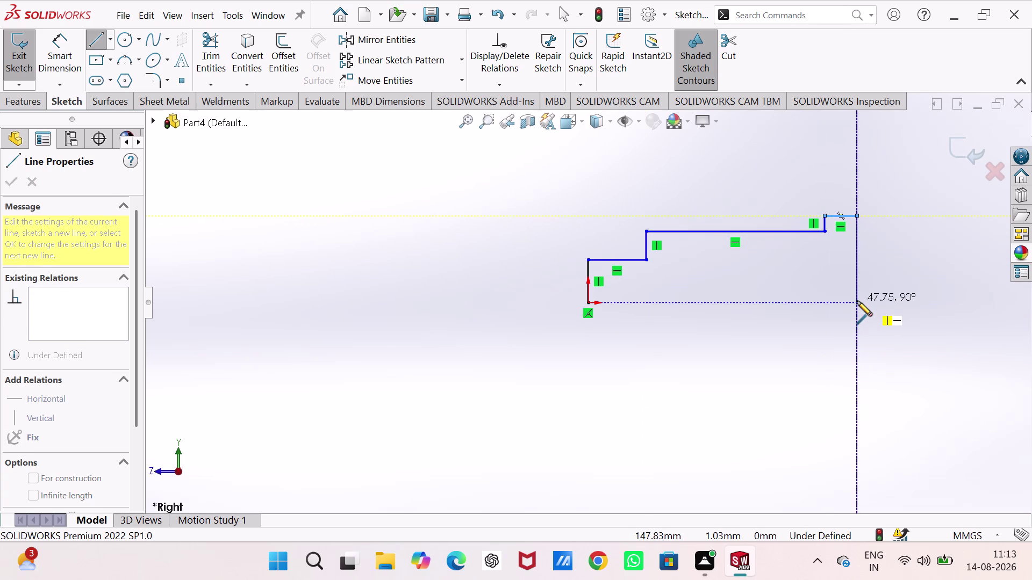
click(588, 302)
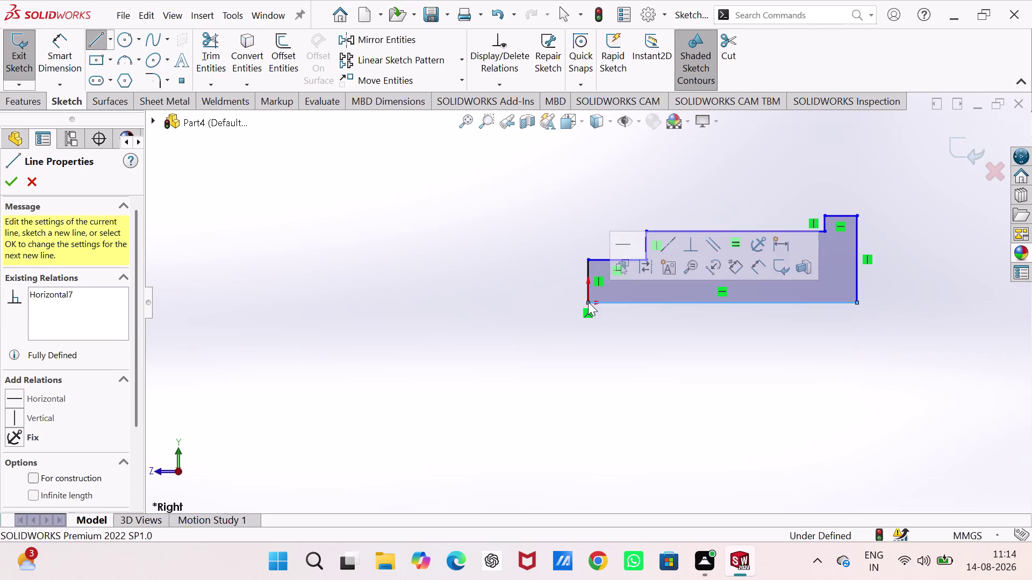
key(Escape)
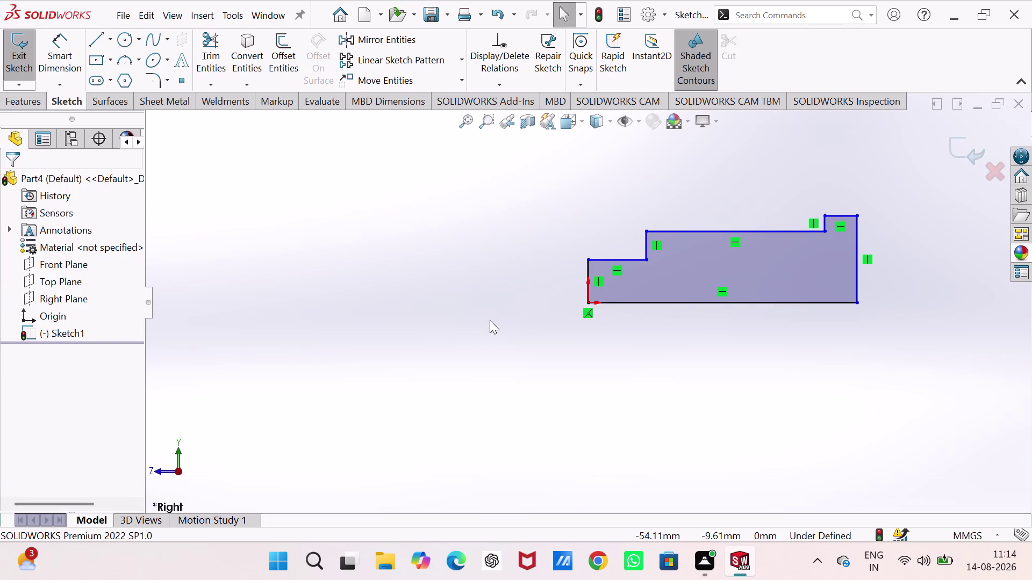
right_drag(404, 434, 412, 277)
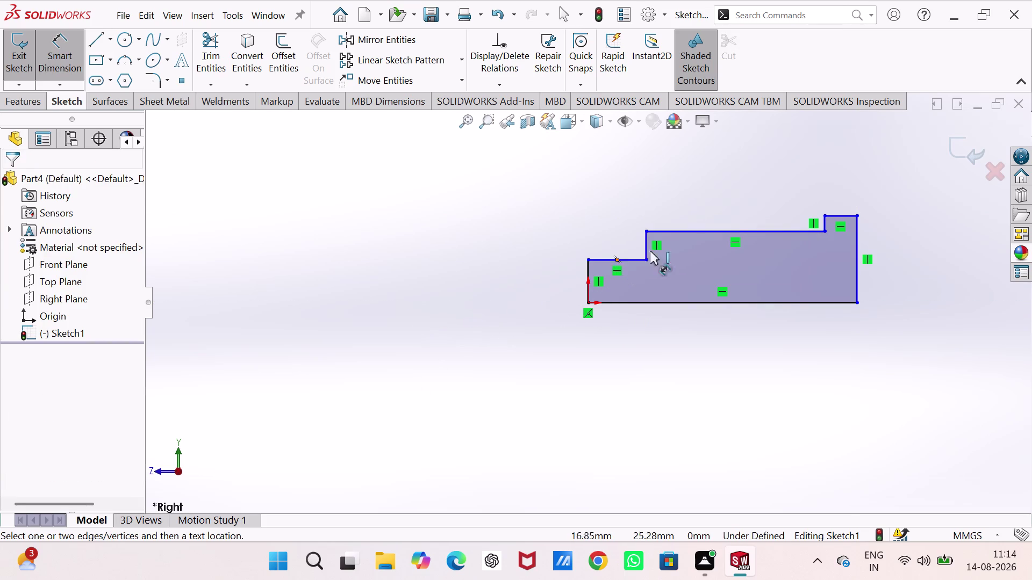
Dimension the short top edge to 4 mm and the step edge to 27 mm.
click(844, 214)
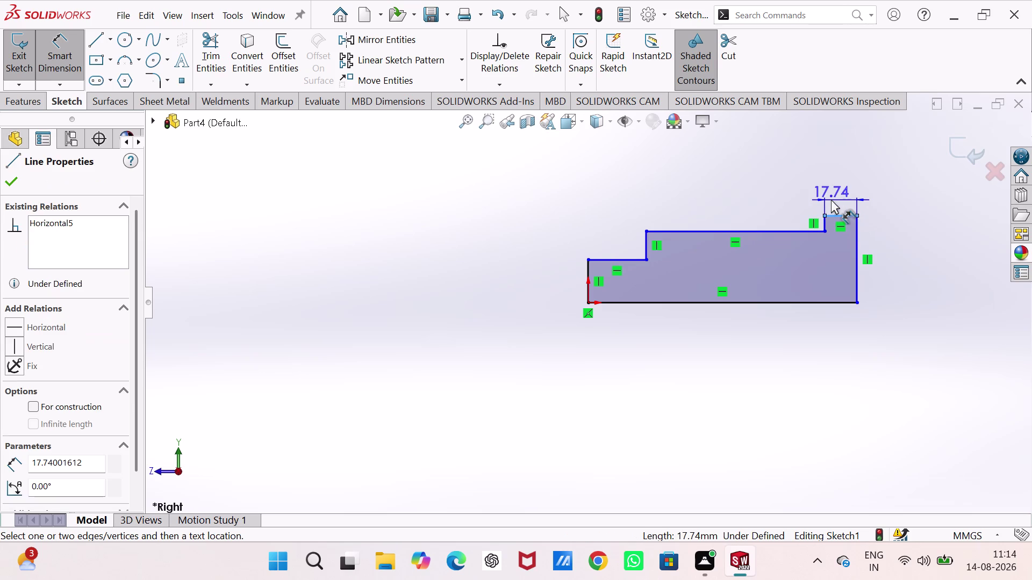
click(837, 201)
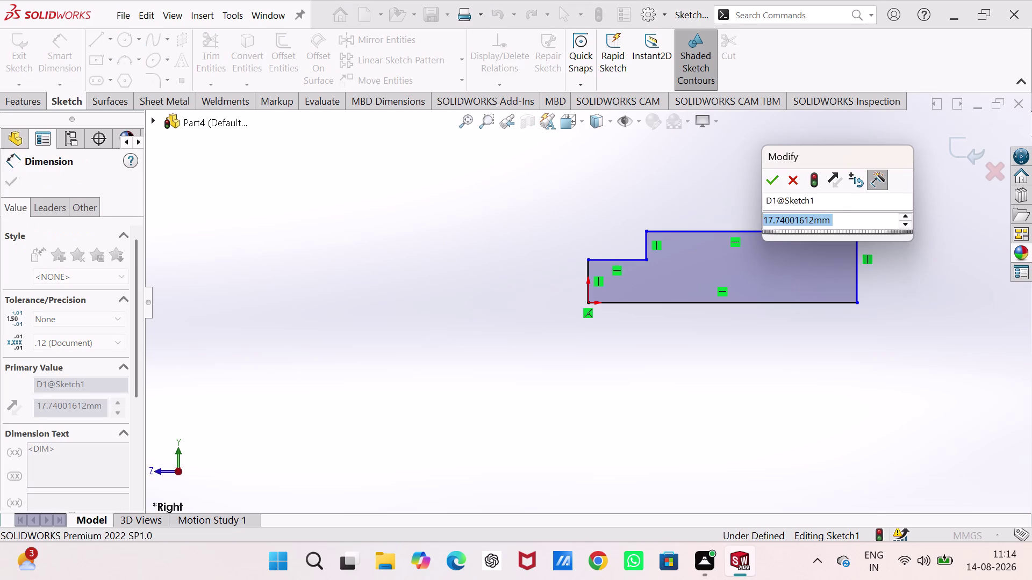
key(4)
key(Return)
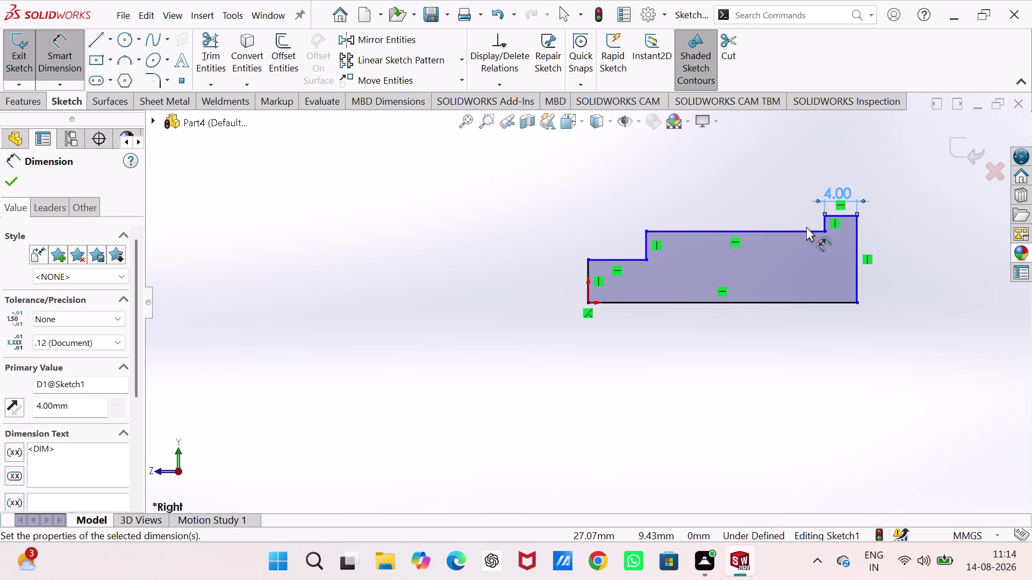
click(726, 232)
click(727, 209)
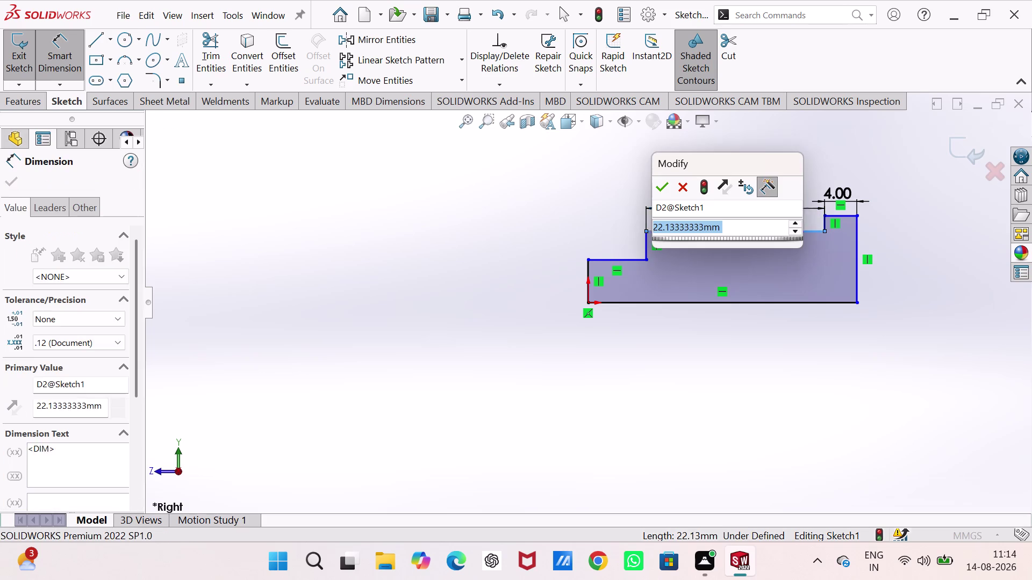
key(2)
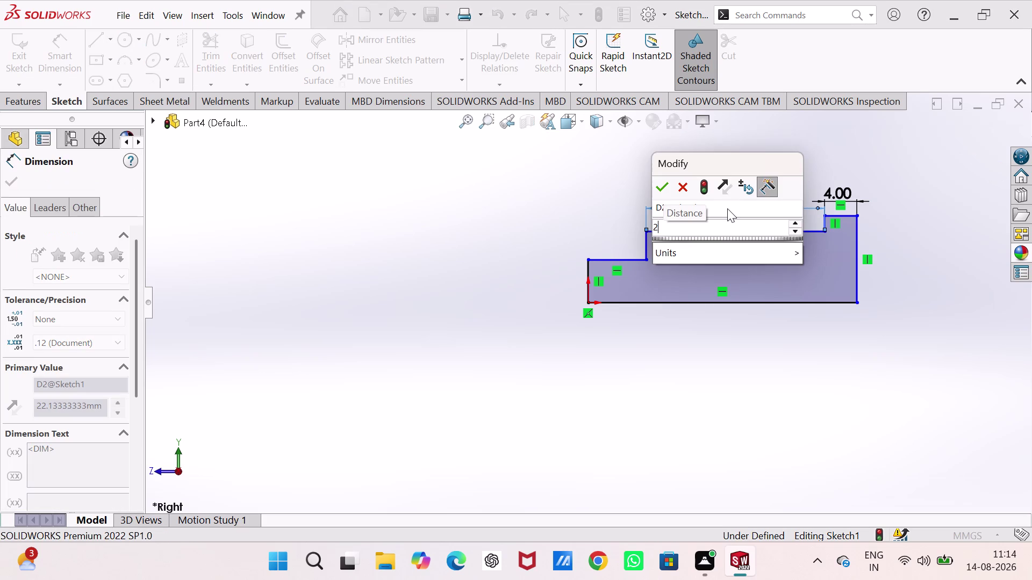
key(7)
key(Return)
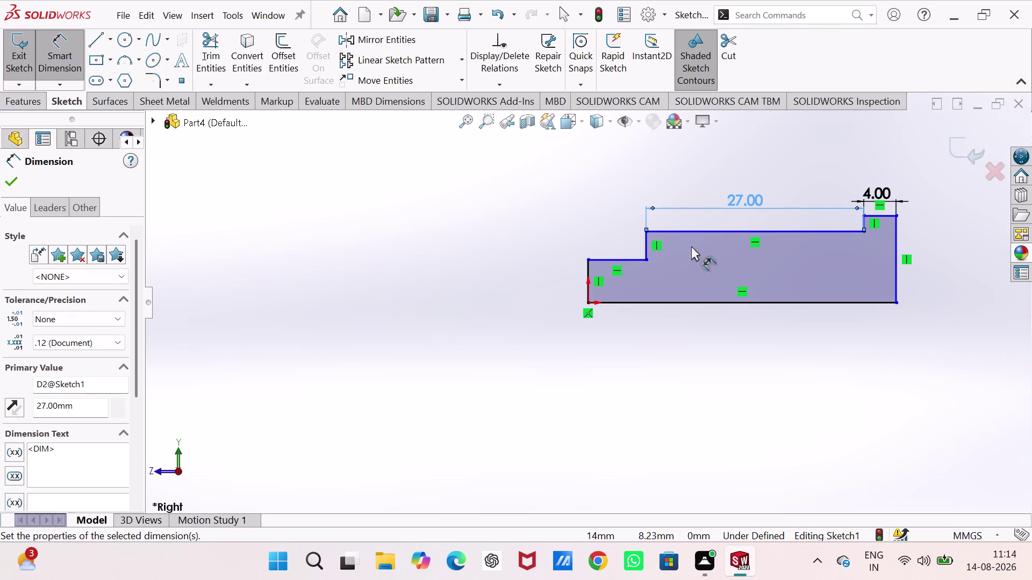
click(588, 267)
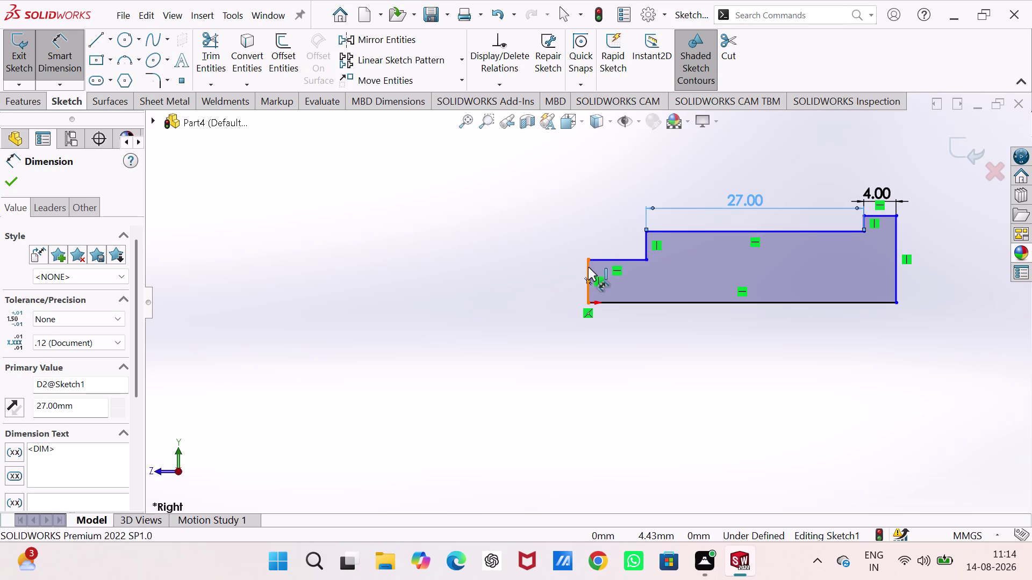
Dimension the profile's overall length between its end edges as 37 mm.
click(896, 274)
click(753, 173)
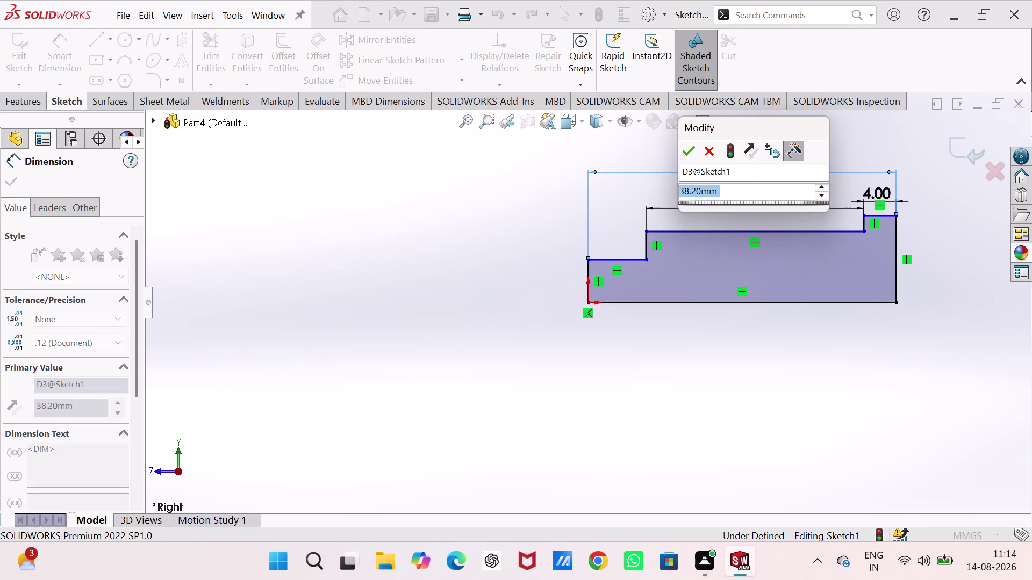
key(7)
key(BackSpace)
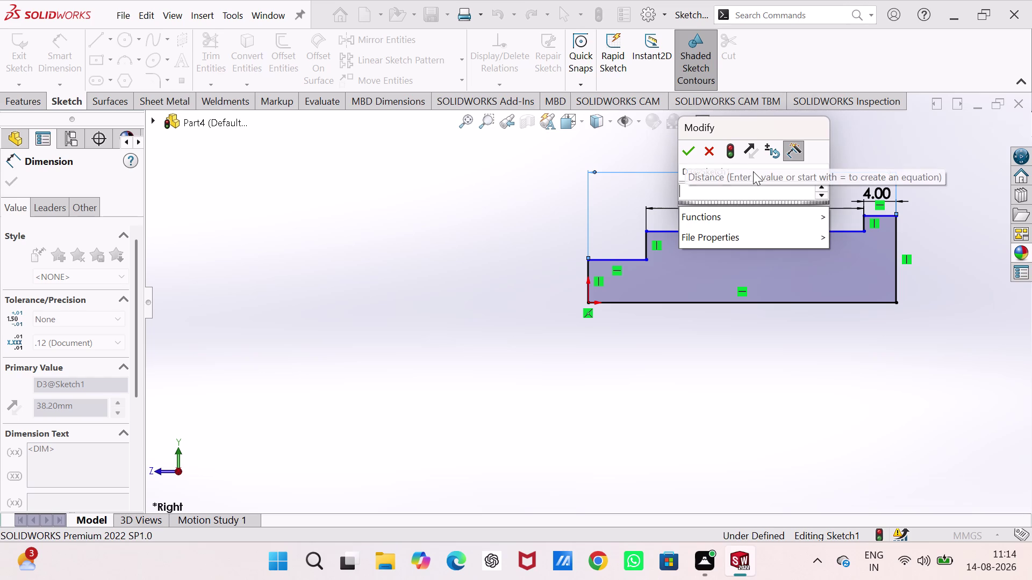
text(37)
key(Return)
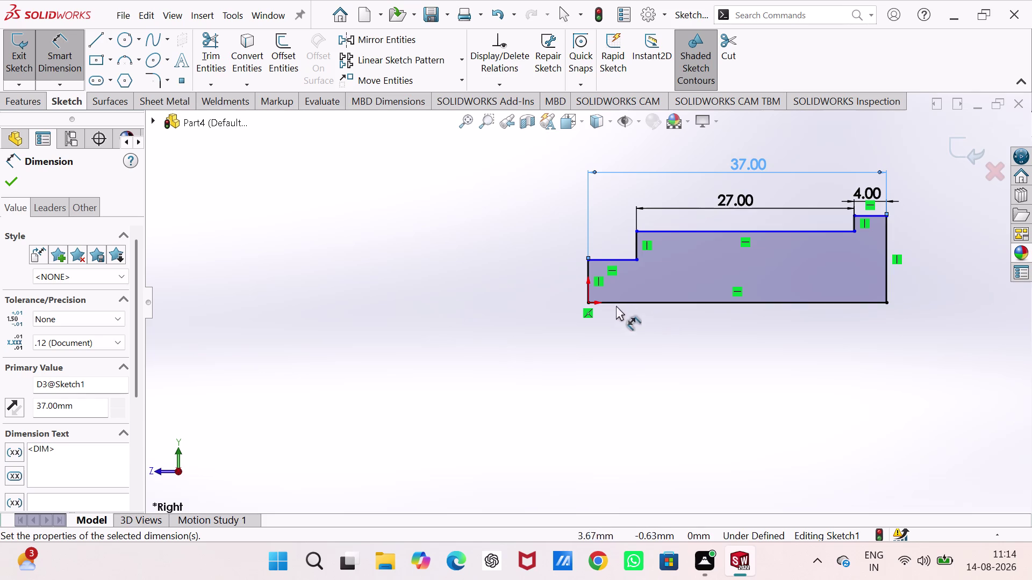
click(586, 266)
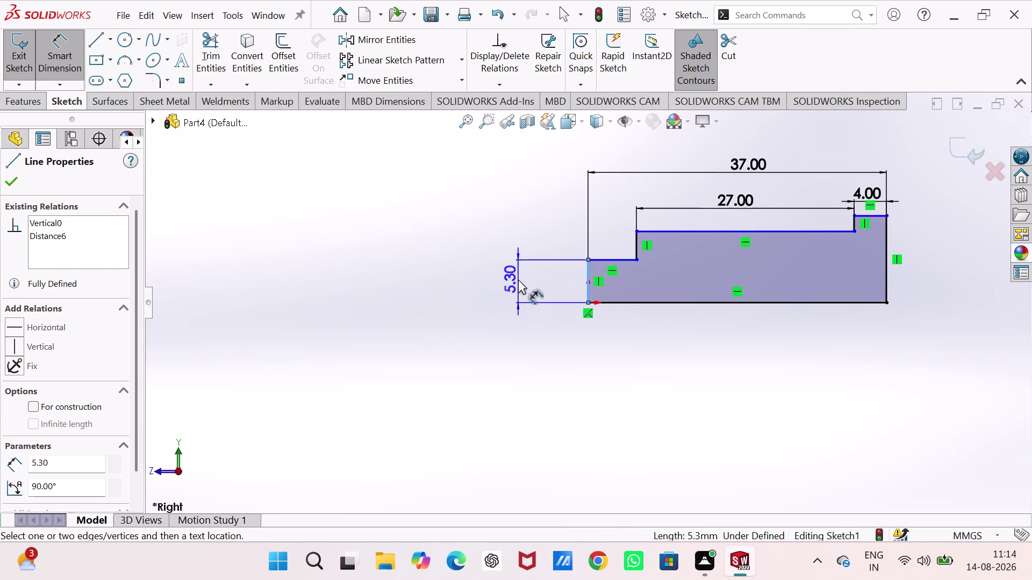
Dimension the left, middle and right step heights as 2, 3 and 5 mm, then exit the sketch.
click(518, 279)
key(2)
key(Return)
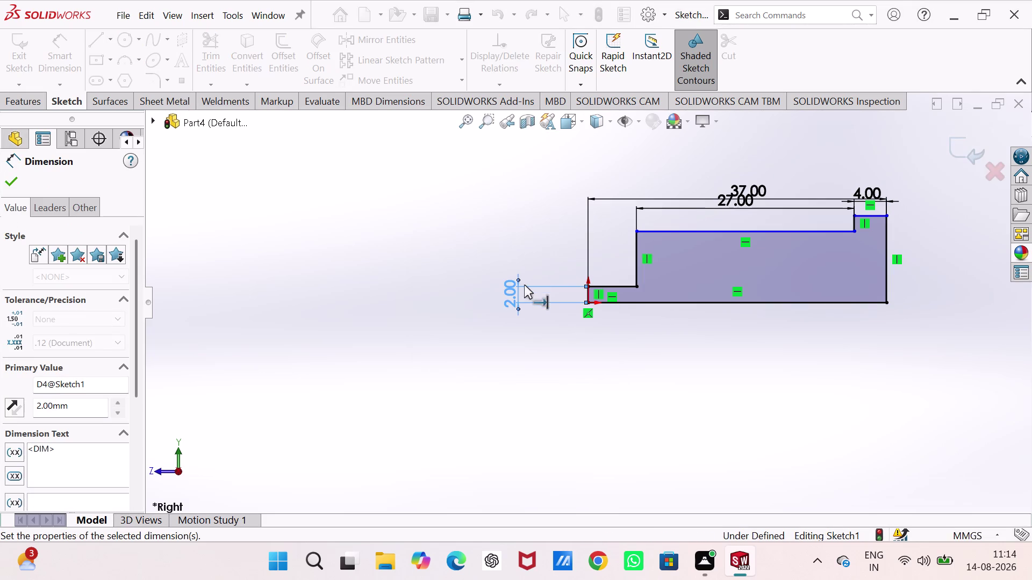
click(666, 300)
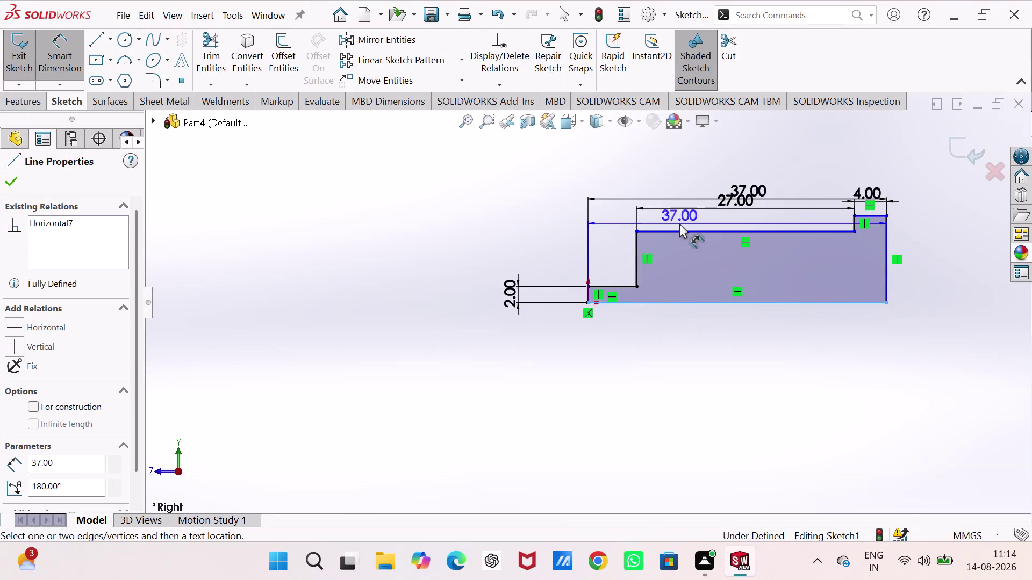
click(682, 231)
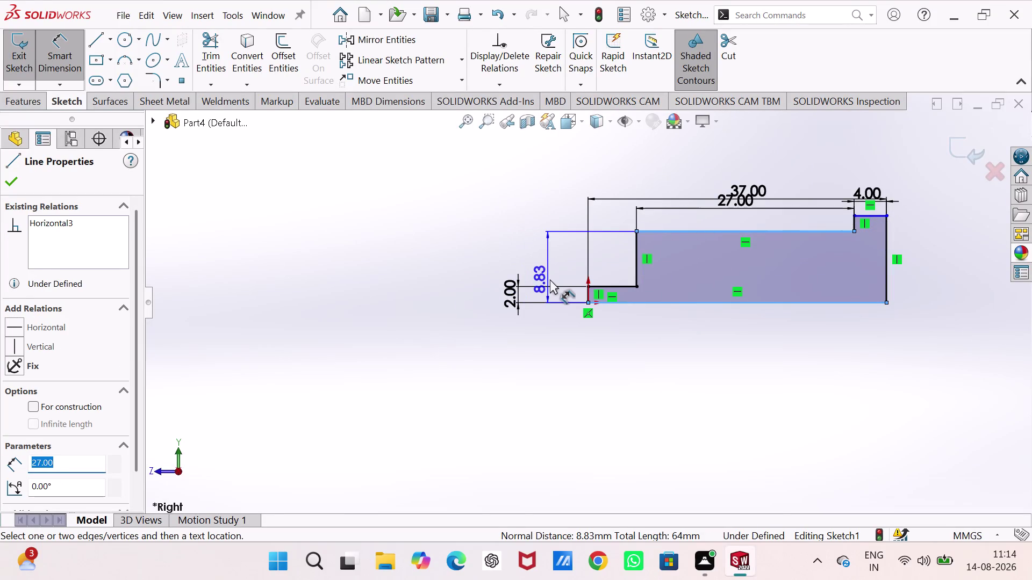
click(567, 277)
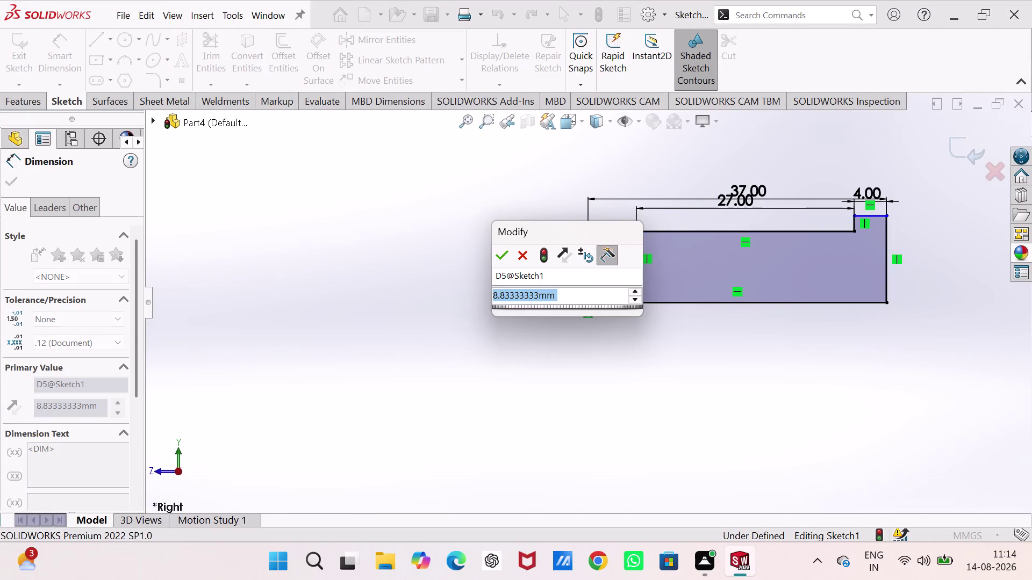
key(3)
key(Return)
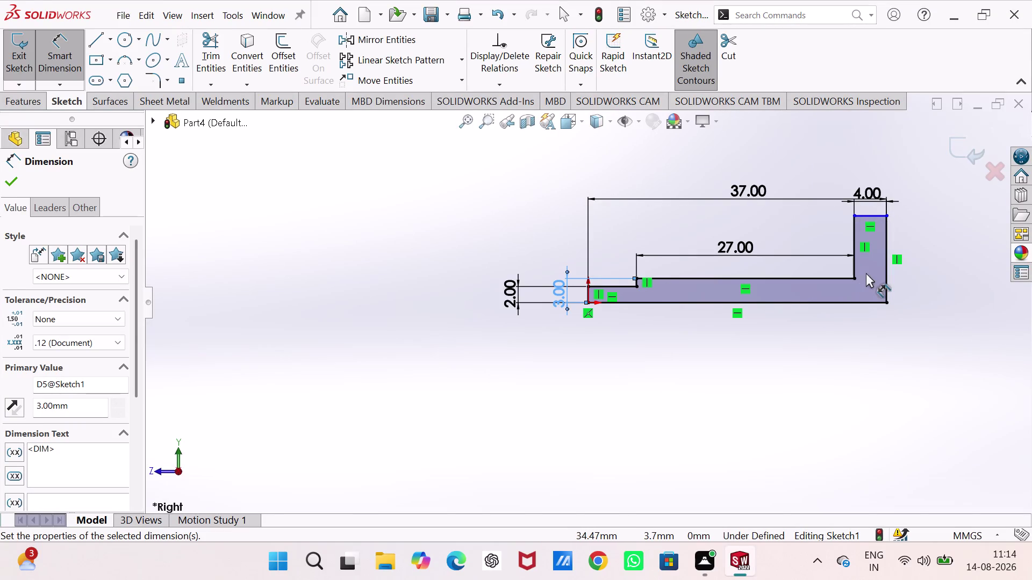
click(884, 275)
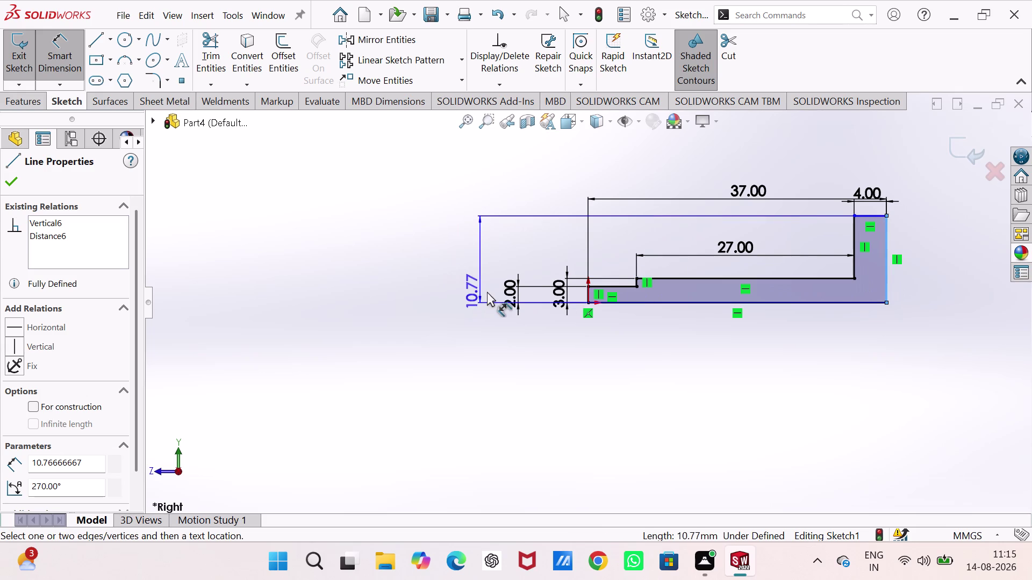
click(487, 290)
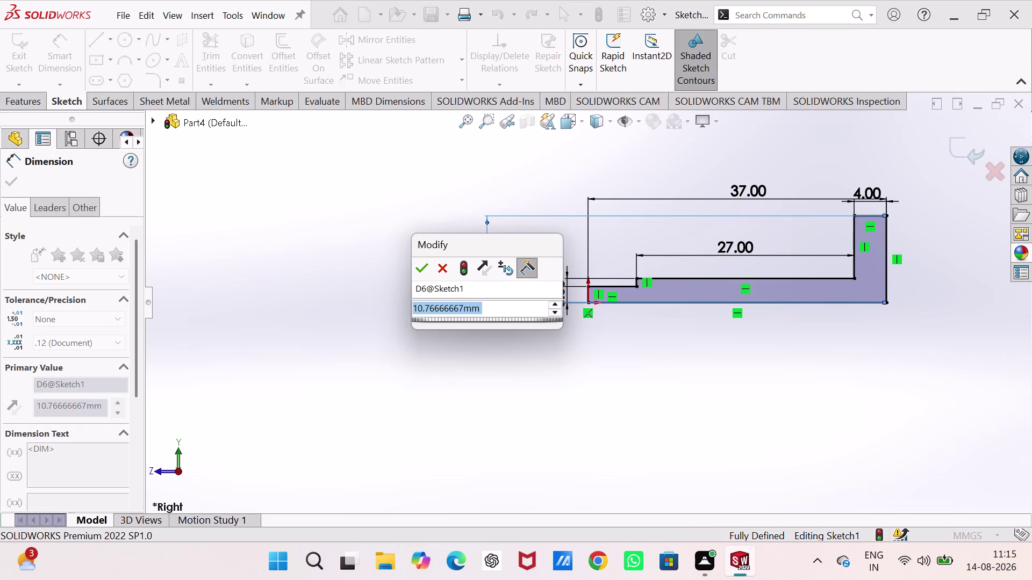
key(5)
key(Return)
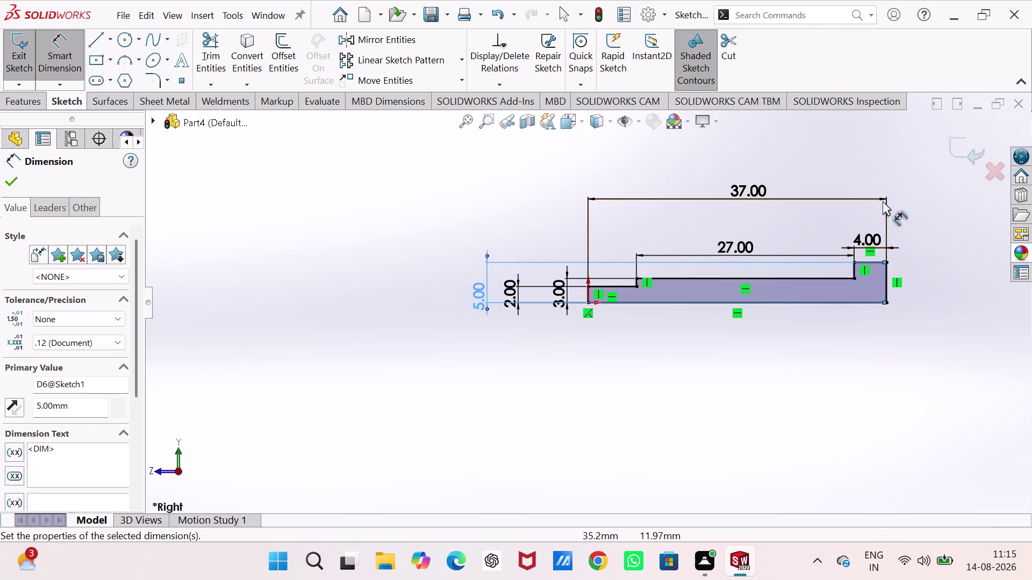
click(959, 155)
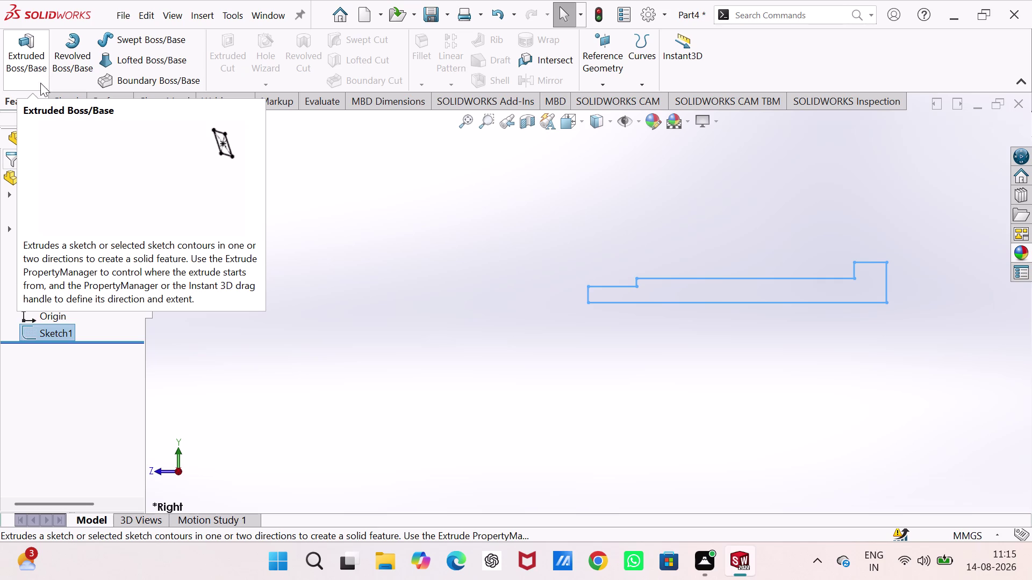
Revolve the stepped sketch 360° about its bottom edge into Revolve1.
click(62, 65)
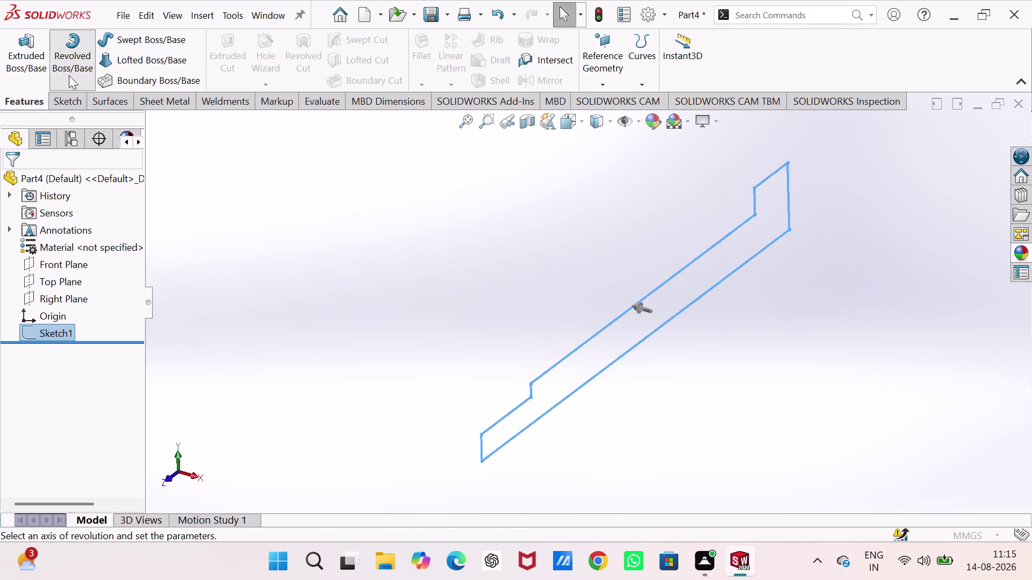
click(644, 308)
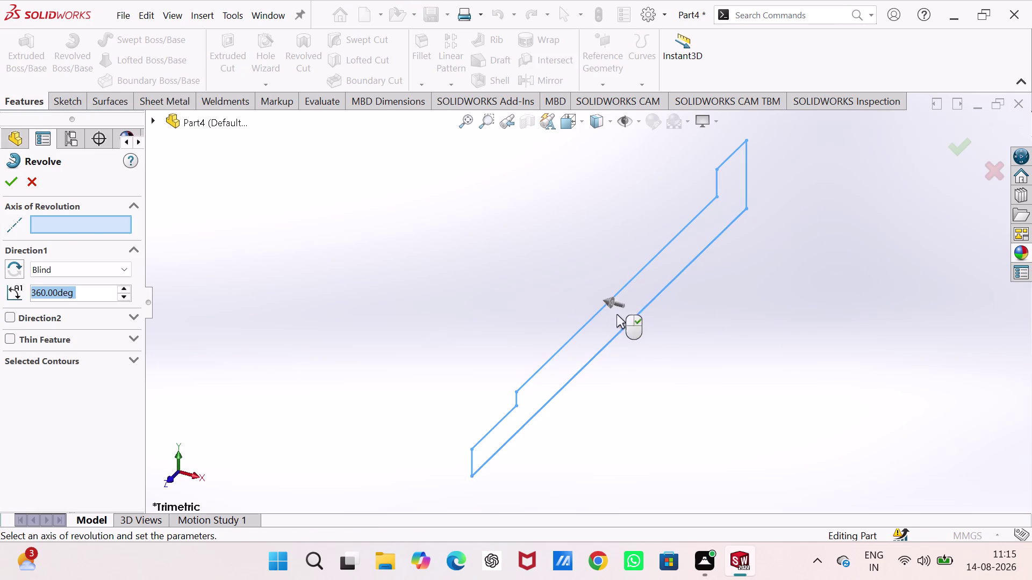
click(14, 186)
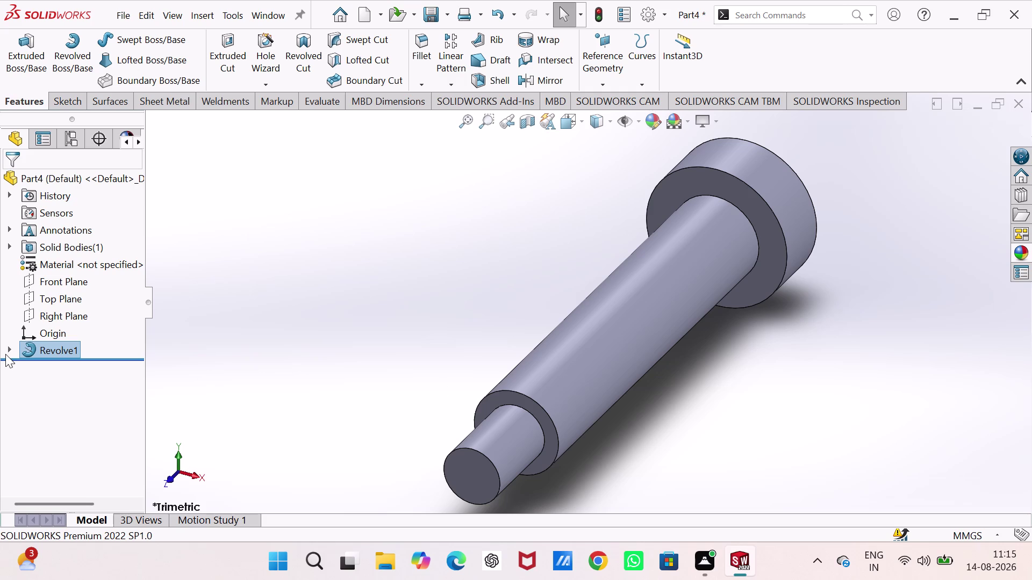
click(45, 350)
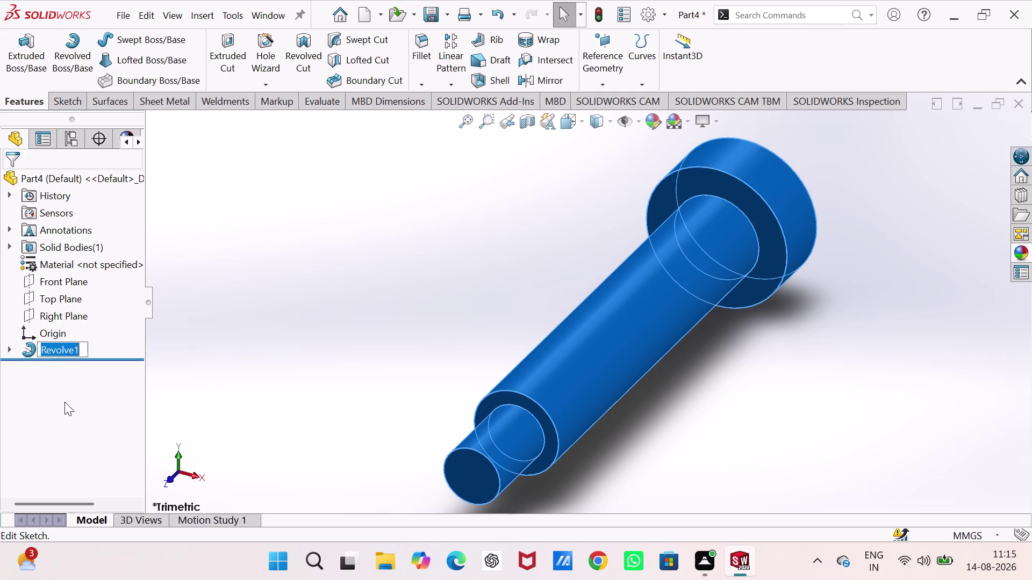
Reopen Revolve1's profile sketch for editing and zoom in on it.
click(65, 402)
click(73, 350)
key(Escape)
key(Escape)
key(Escape)
click(73, 352)
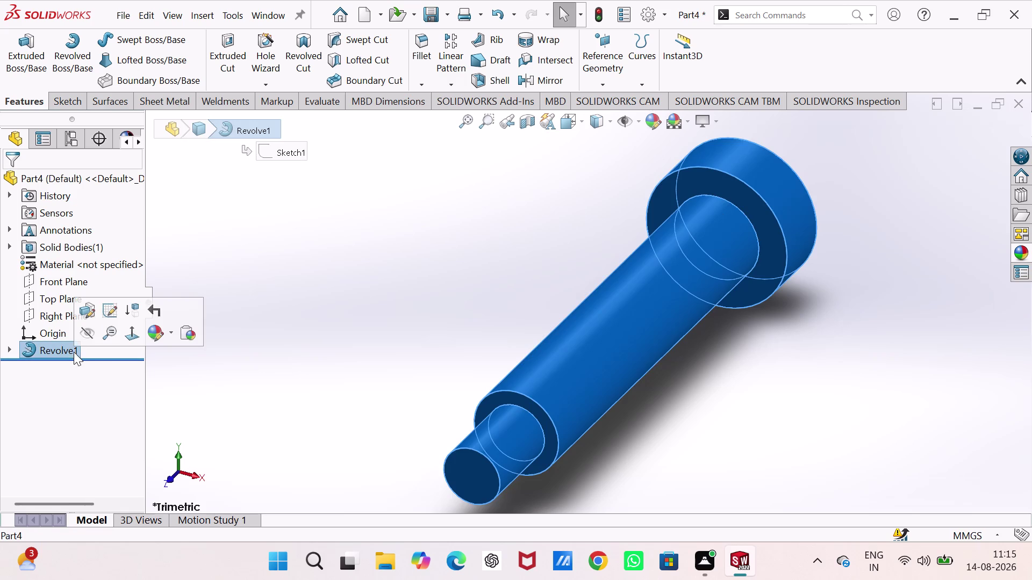
click(113, 310)
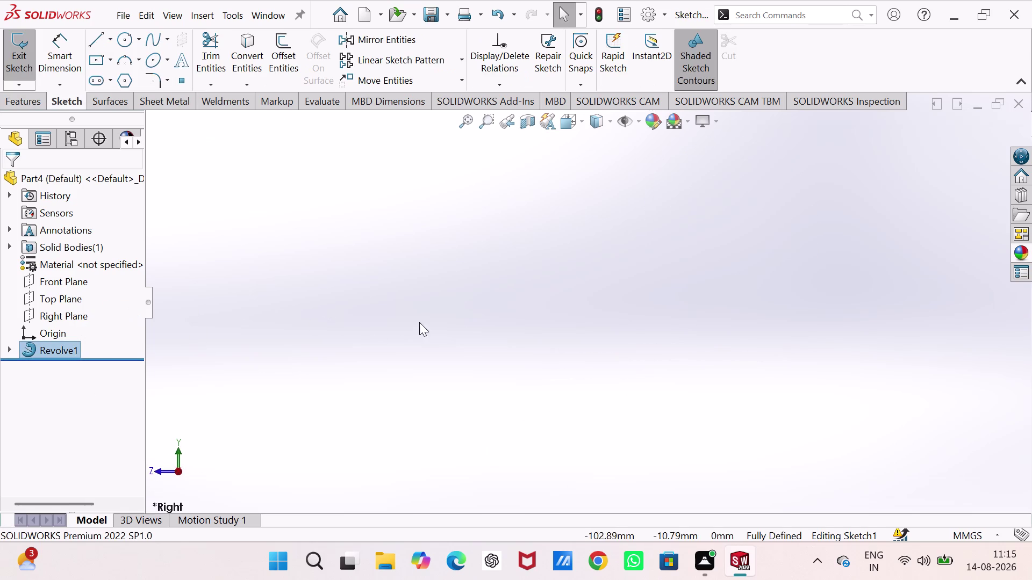
scroll(up, 3)
scroll(down, 3)
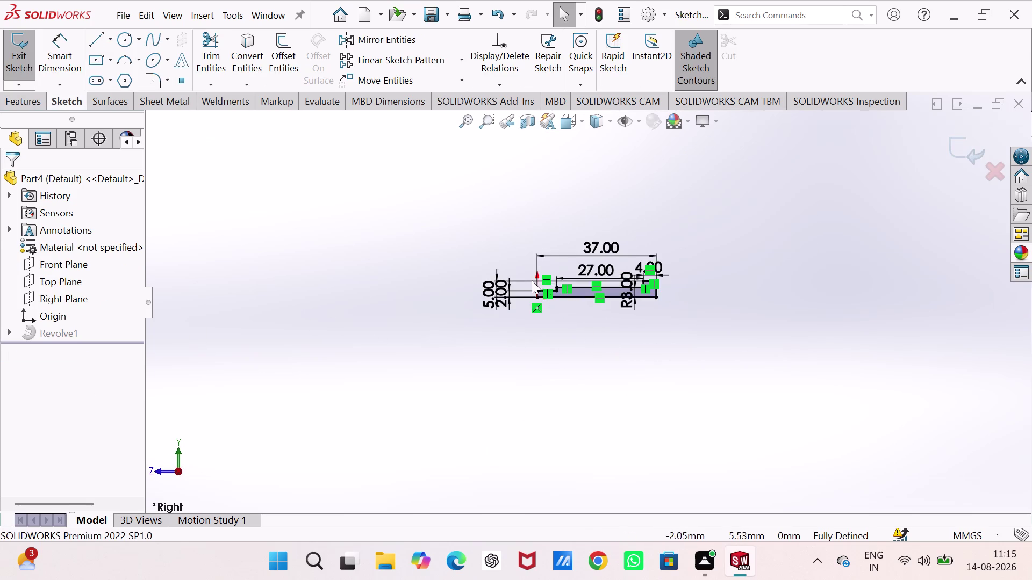
scroll(down, 3)
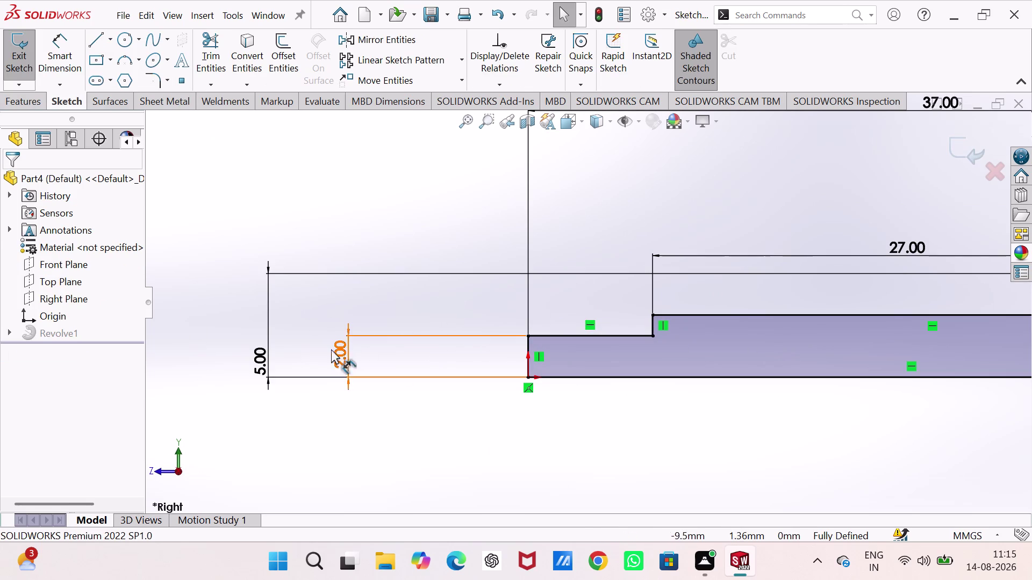
scroll(up, 3)
scroll(up, 3)
scroll(down, 3)
scroll(down, 3)
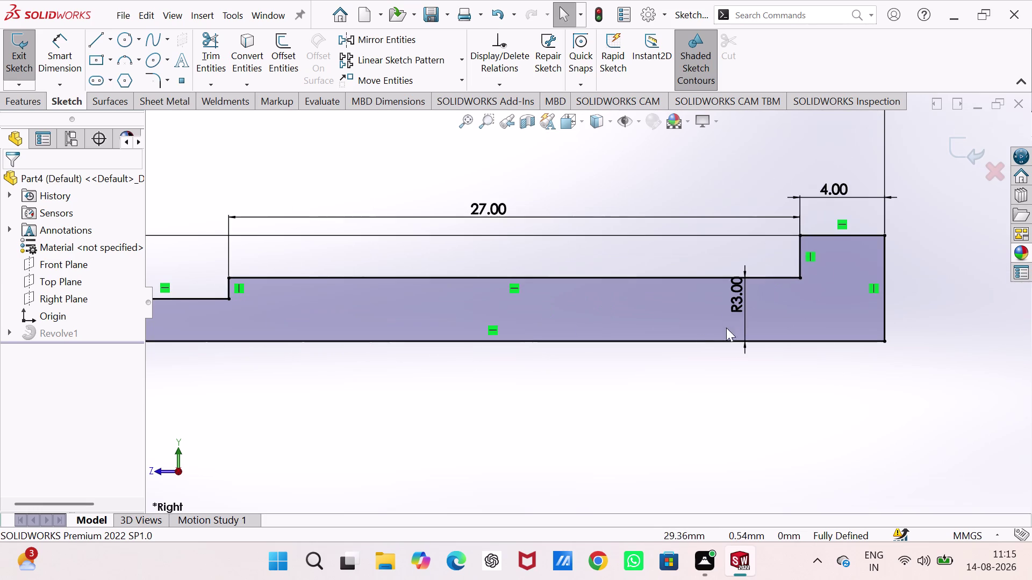
Move the R3.00 dimension clear and change its value to 6.25/2.
drag(740, 308, 984, 287)
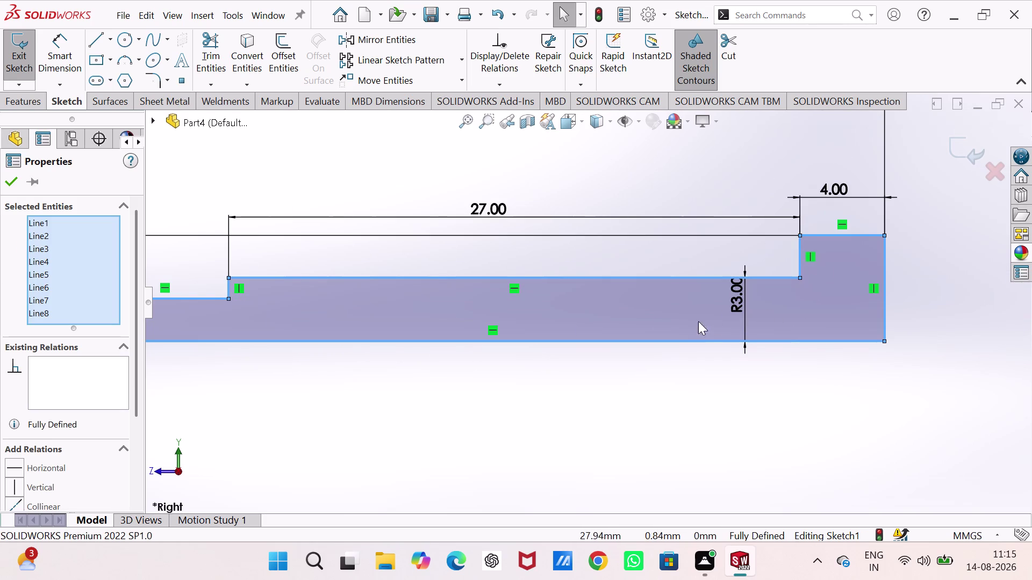
drag(740, 293, 939, 305)
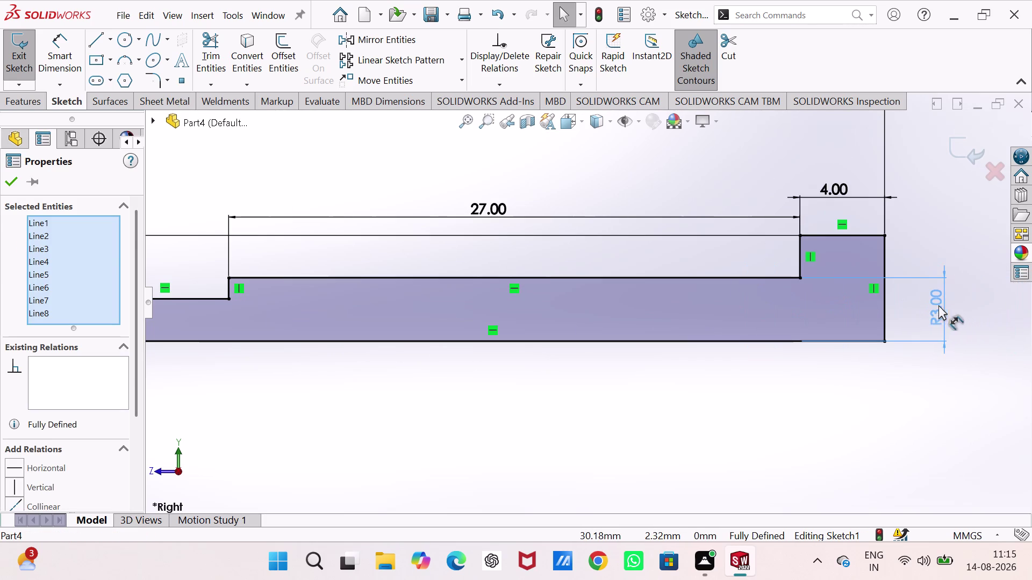
drag(939, 305, 938, 306)
double_click(938, 304)
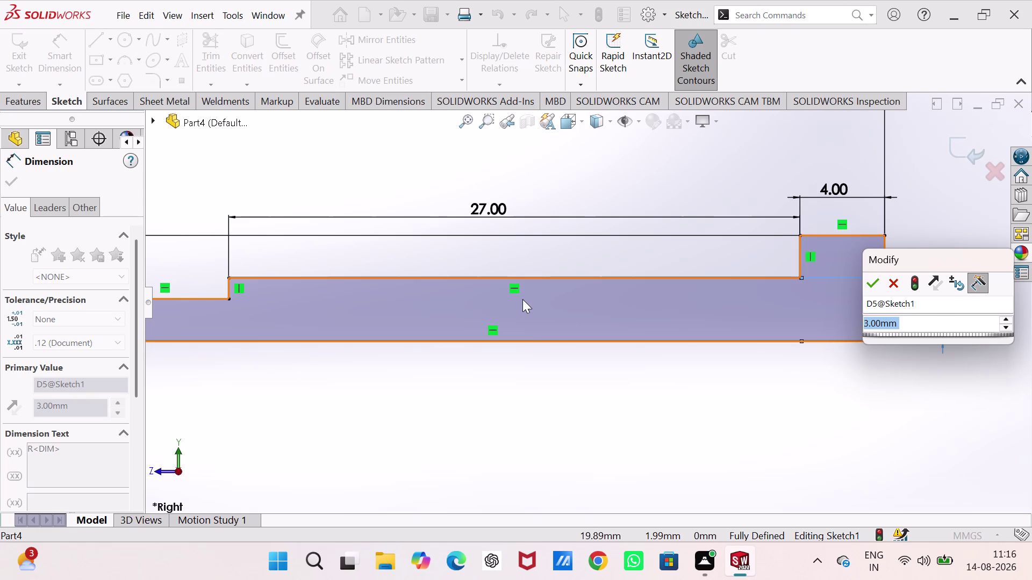
key(6)
key(period)
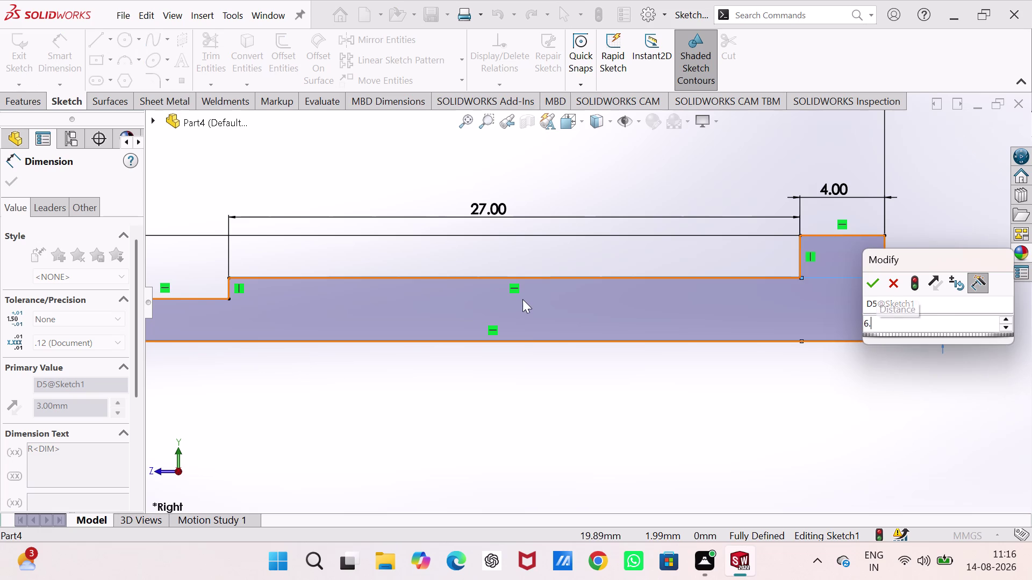
text(25)
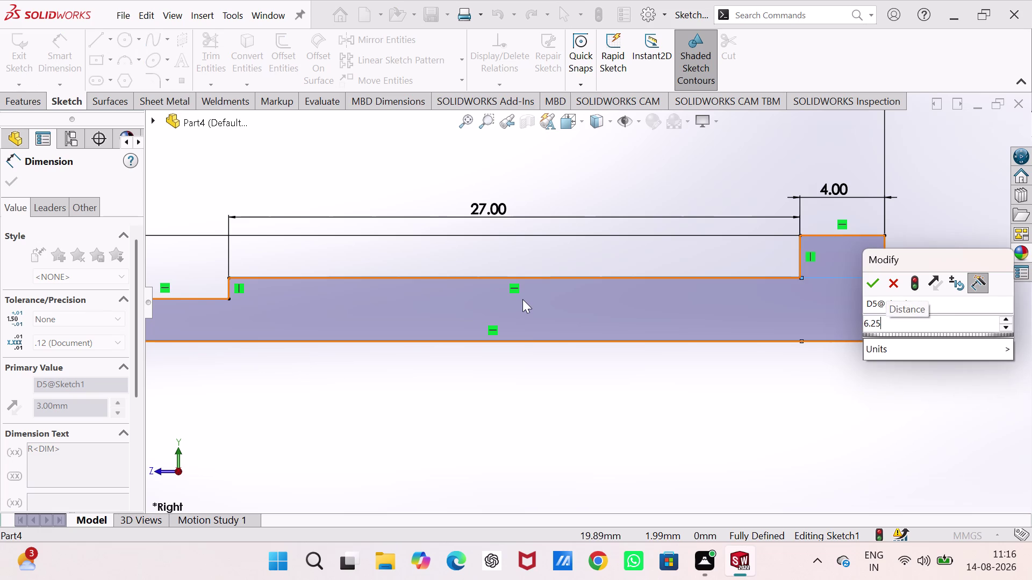
text(/2)
key(Return)
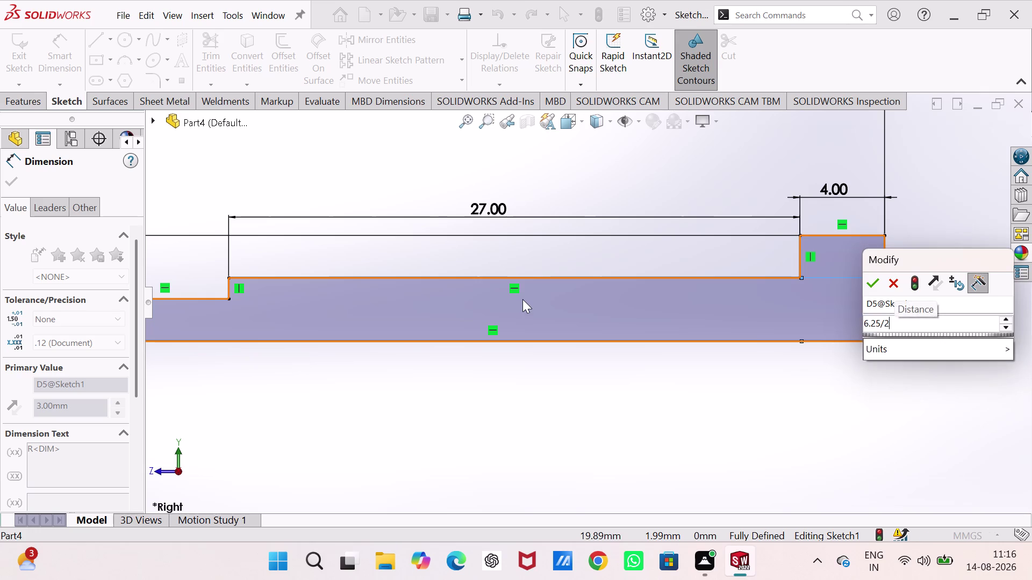